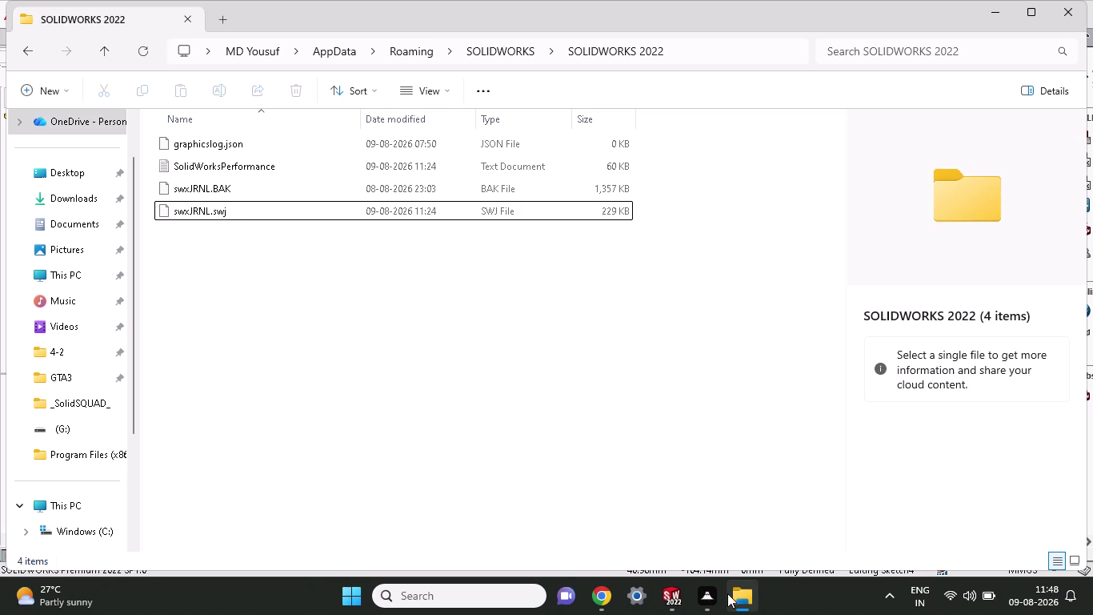
Switch from the SOLIDWORKS settings folder in File Explorer back to the pillow-block model.
click(669, 594)
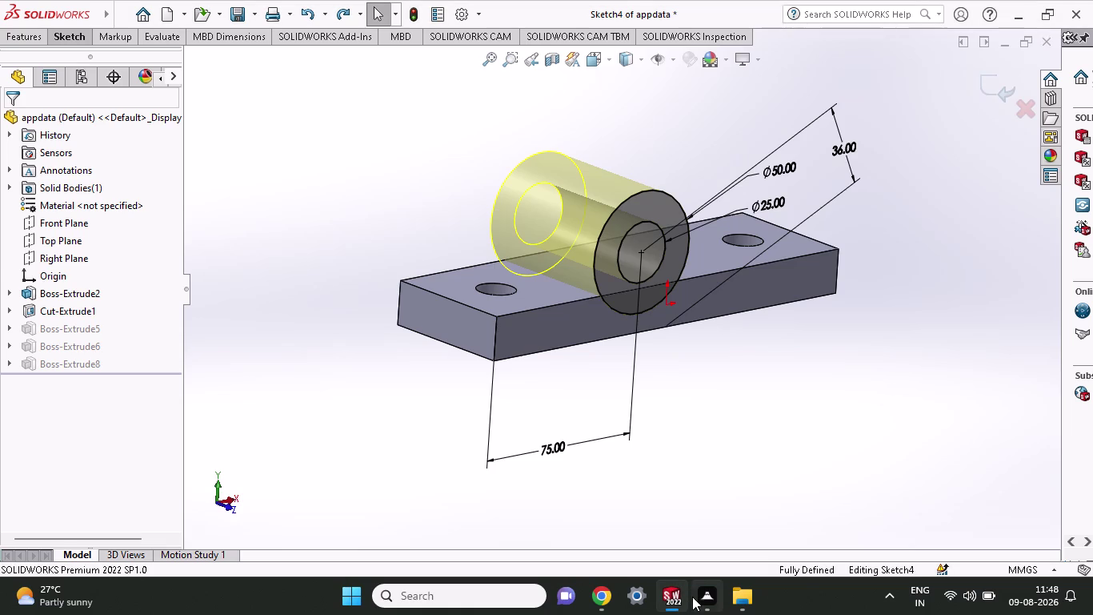
Leave the housing sketch and orbit the pillow block to inspect its underside, bore and base holes.
click(869, 375)
key(ctrl+z)
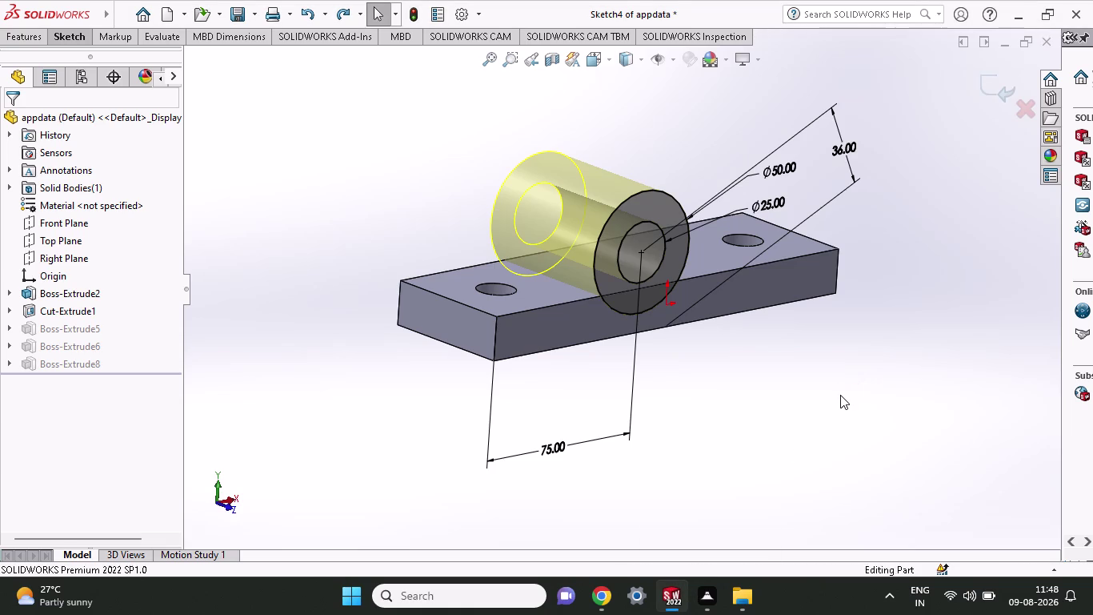
middle_drag(836, 396, 928, 565)
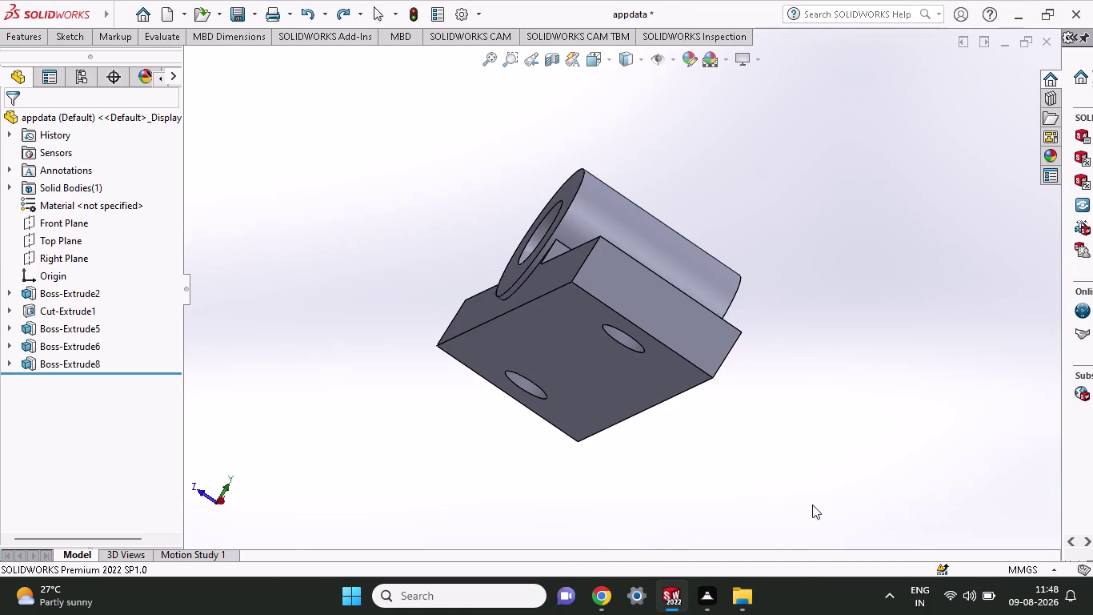
middle_drag(712, 477, 536, 443)
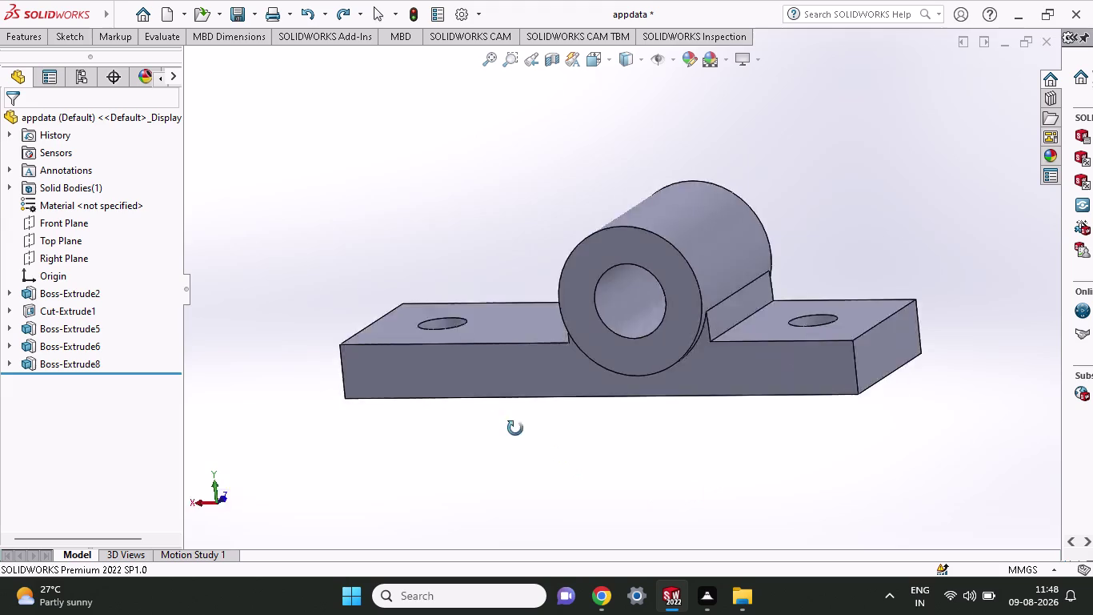
middle_drag(536, 443, 343, 433)
scroll(down, 3)
middle_drag(655, 410, 627, 409)
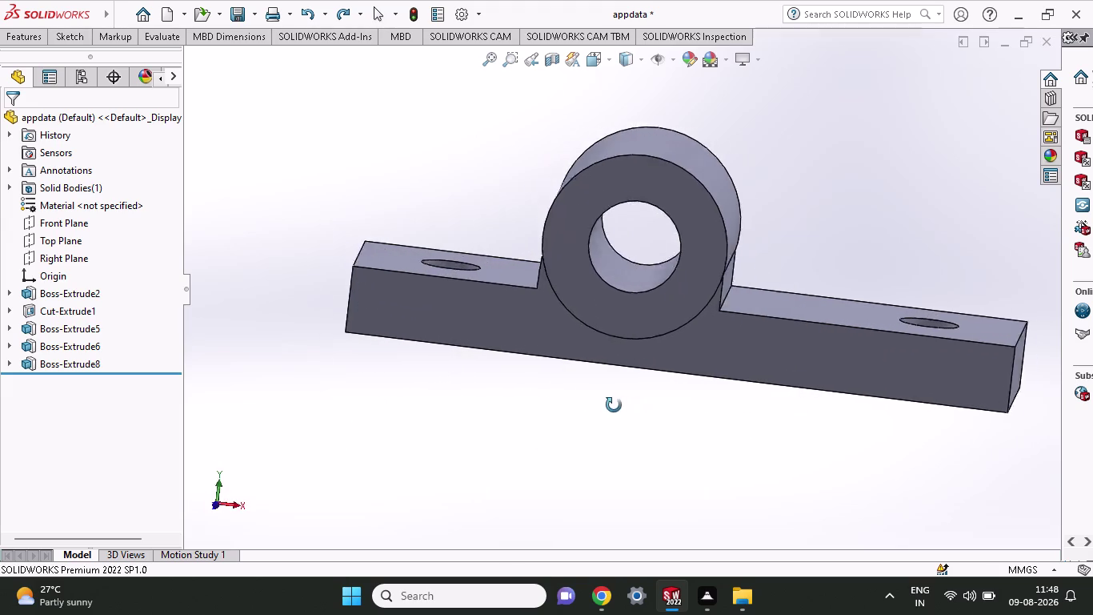
middle_drag(628, 409, 613, 392)
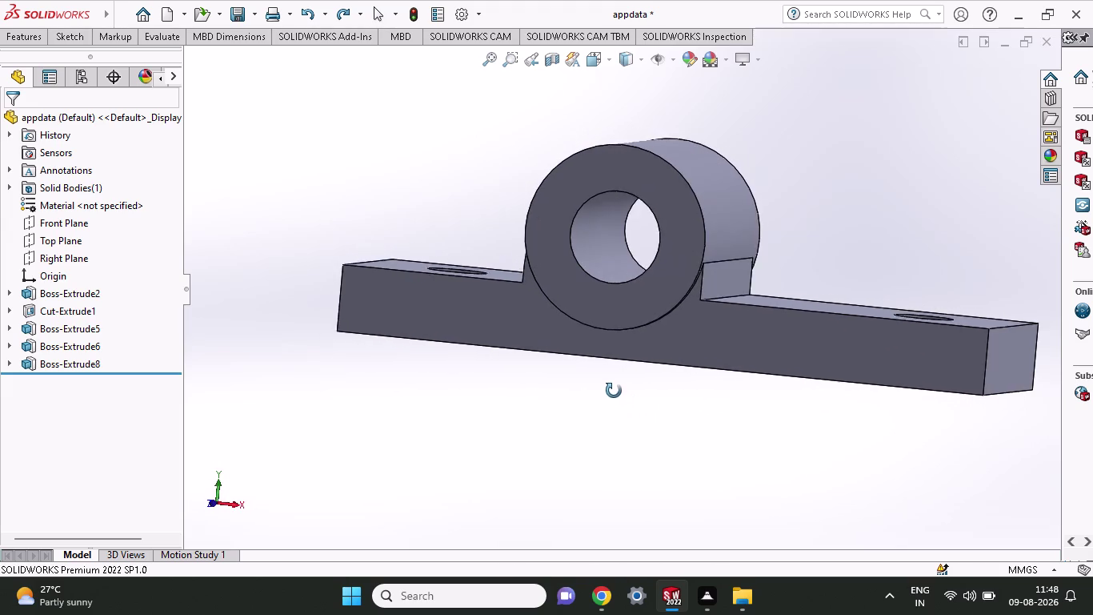
middle_drag(613, 392, 610, 471)
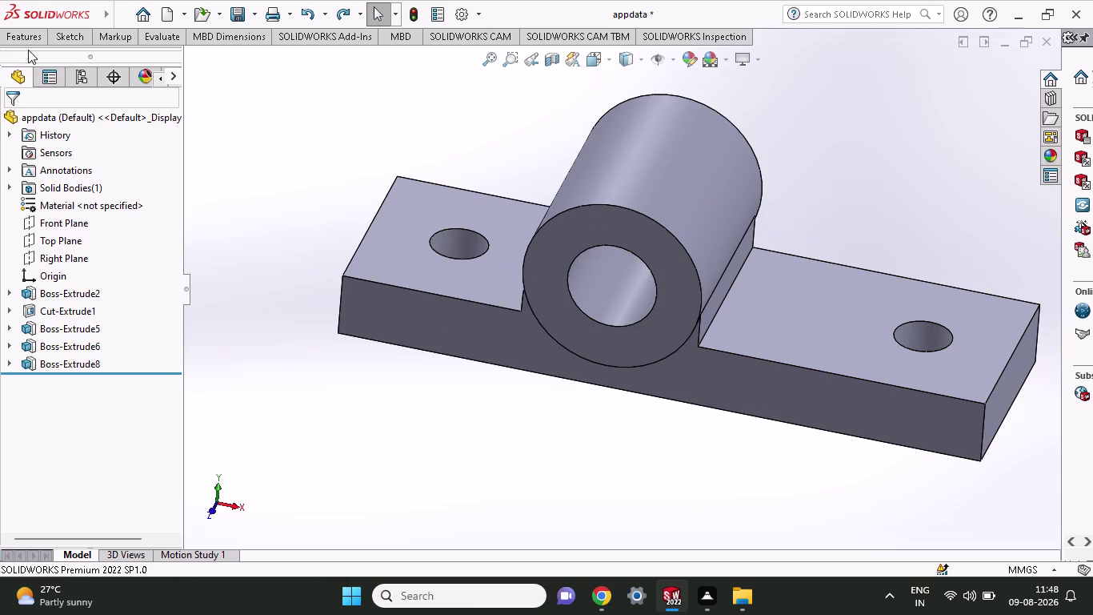
Look over the base profile sketch without changes, then start Sketch9 on the right base flange's top face.
click(64, 41)
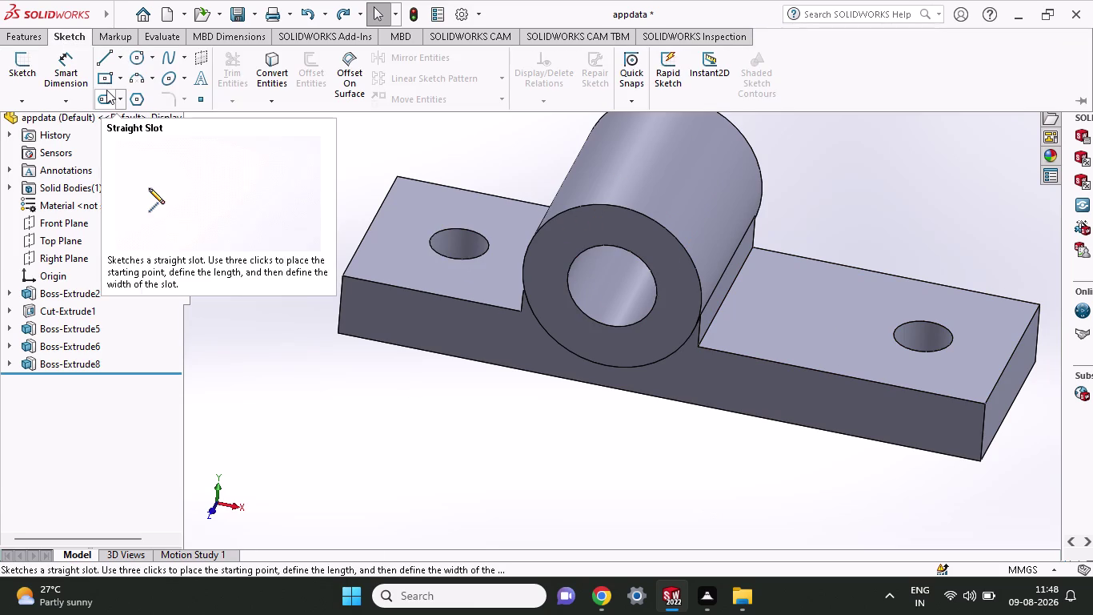
click(782, 291)
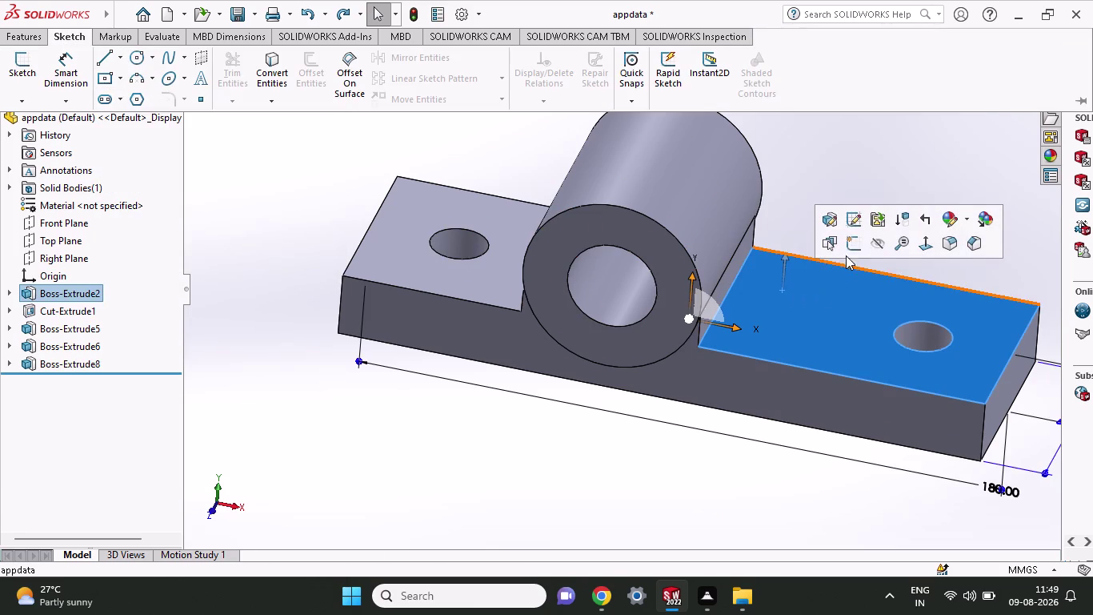
click(854, 226)
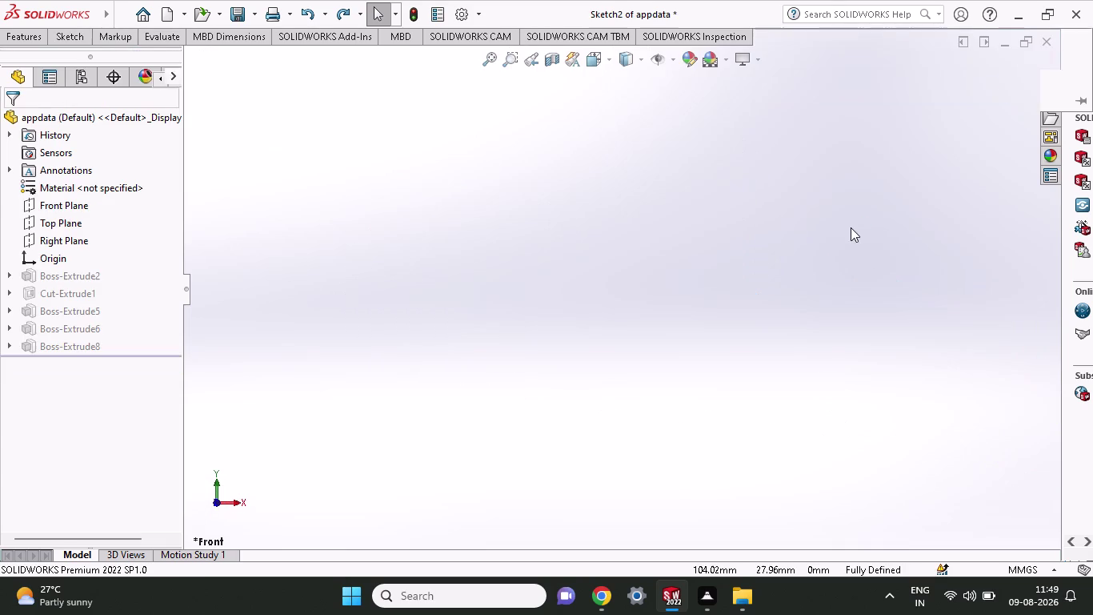
key(Escape)
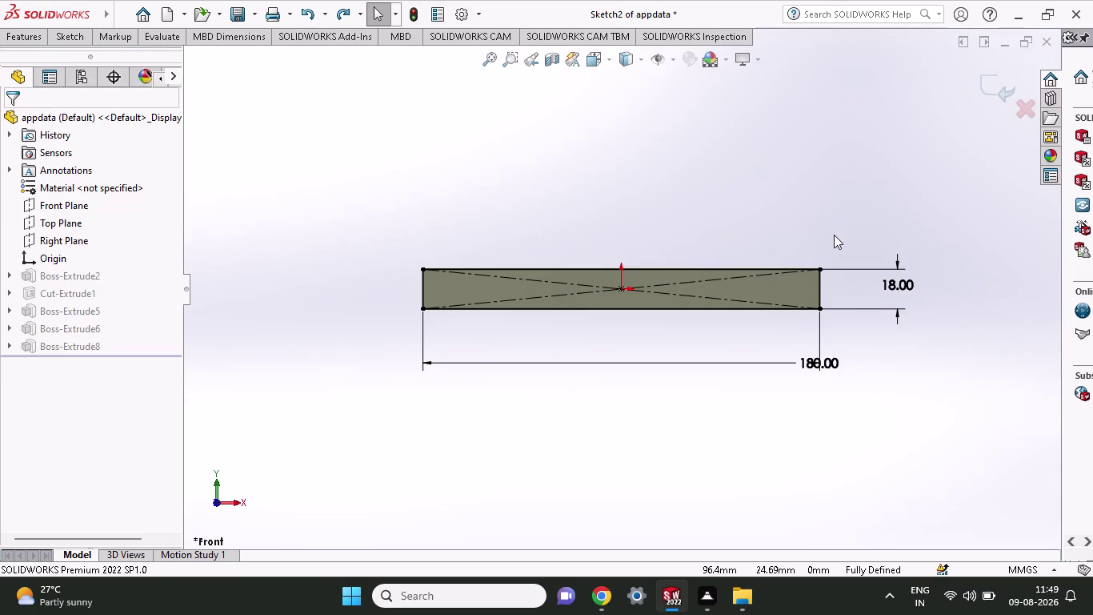
key(ctrl+z)
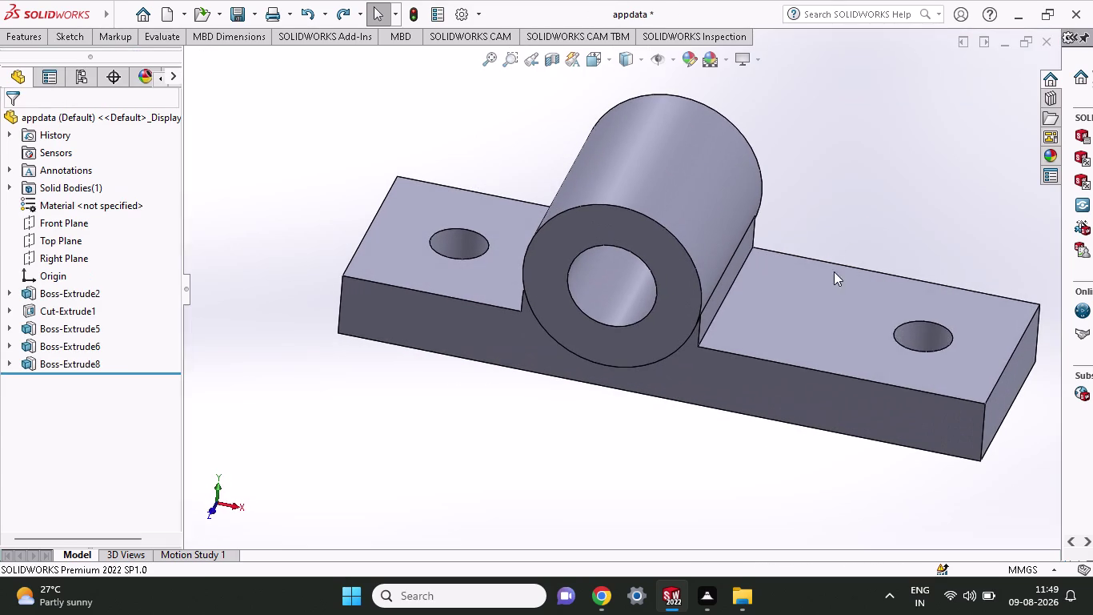
click(805, 306)
click(886, 259)
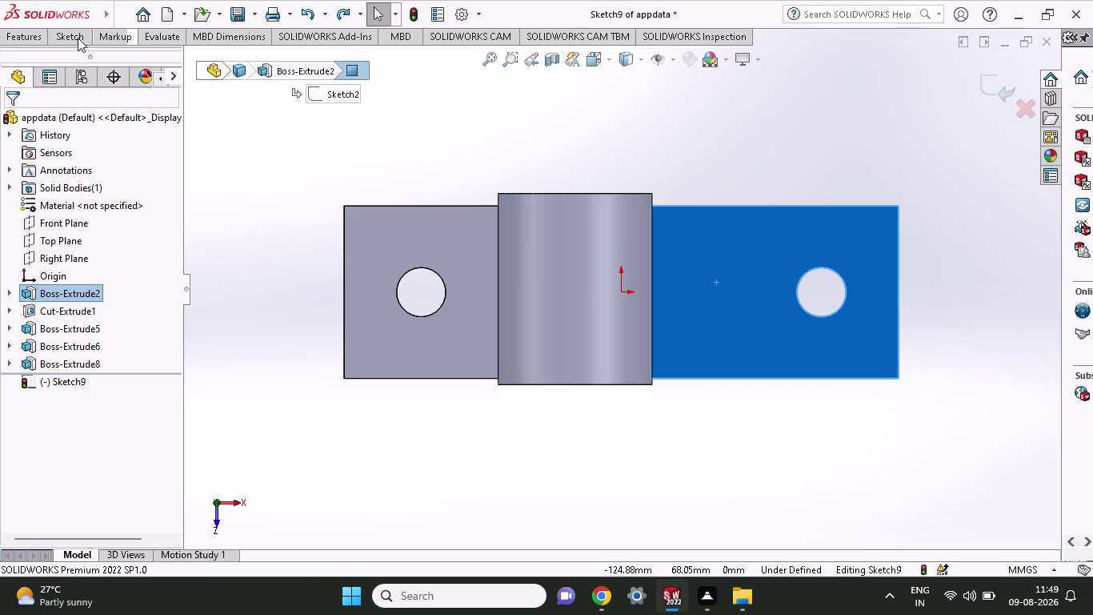
Try a centred rectangle at the housing edge, then cancel the oversized rectangle.
click(64, 36)
click(109, 78)
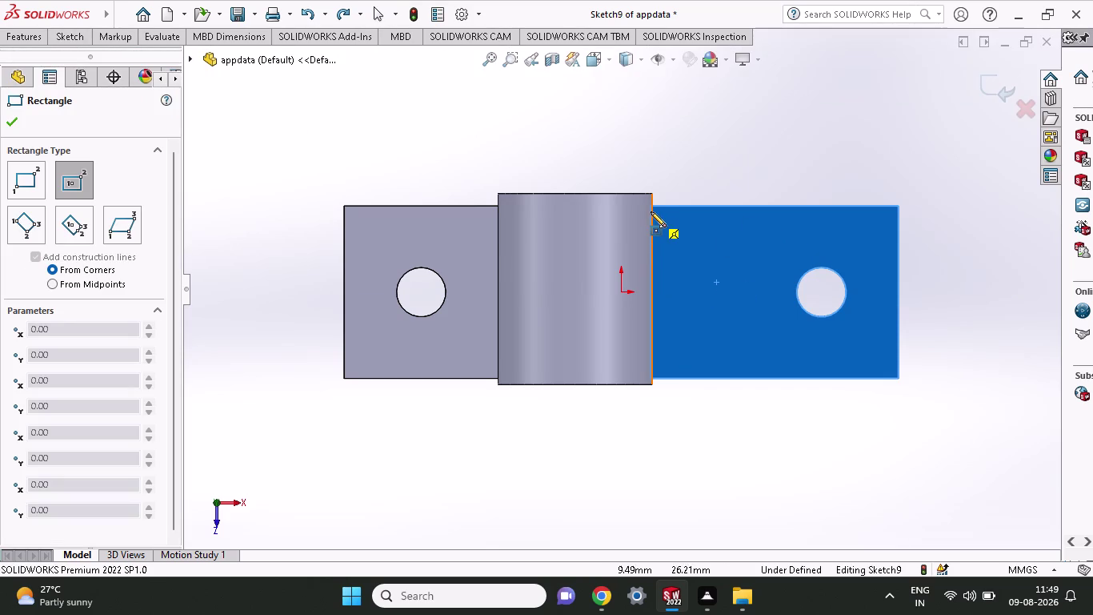
click(654, 206)
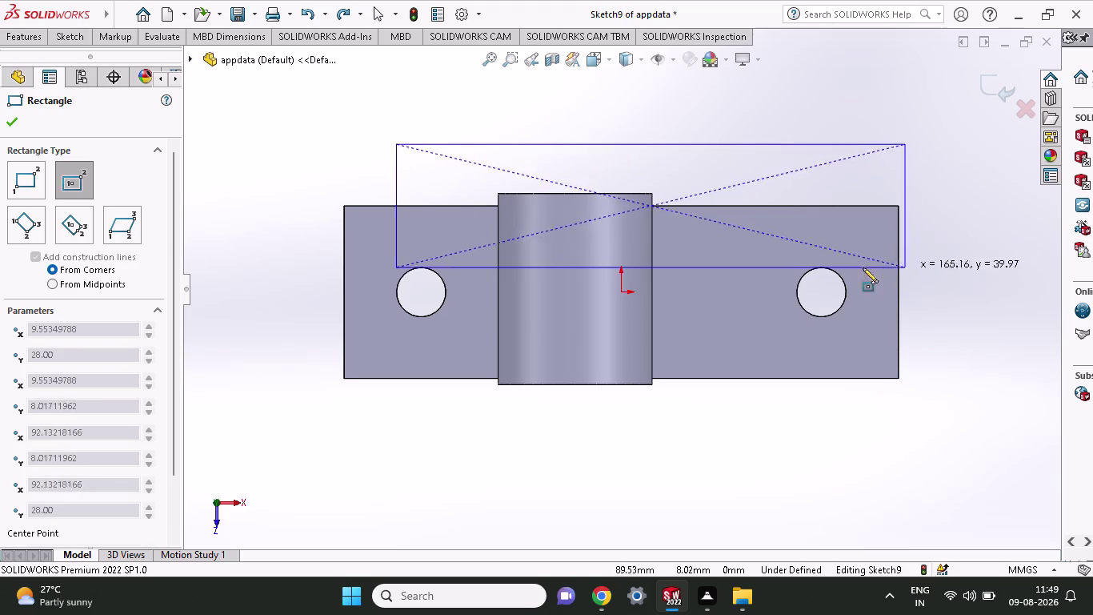
key(Escape)
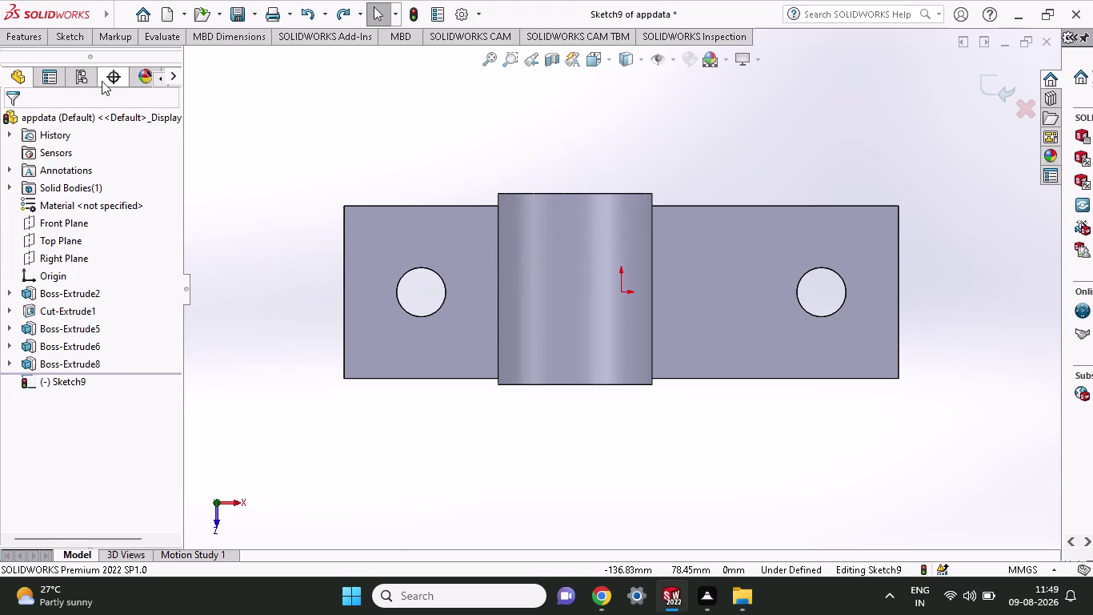
Draw a corner rectangle from the housing's upper corner to the base's lower right corner.
click(68, 33)
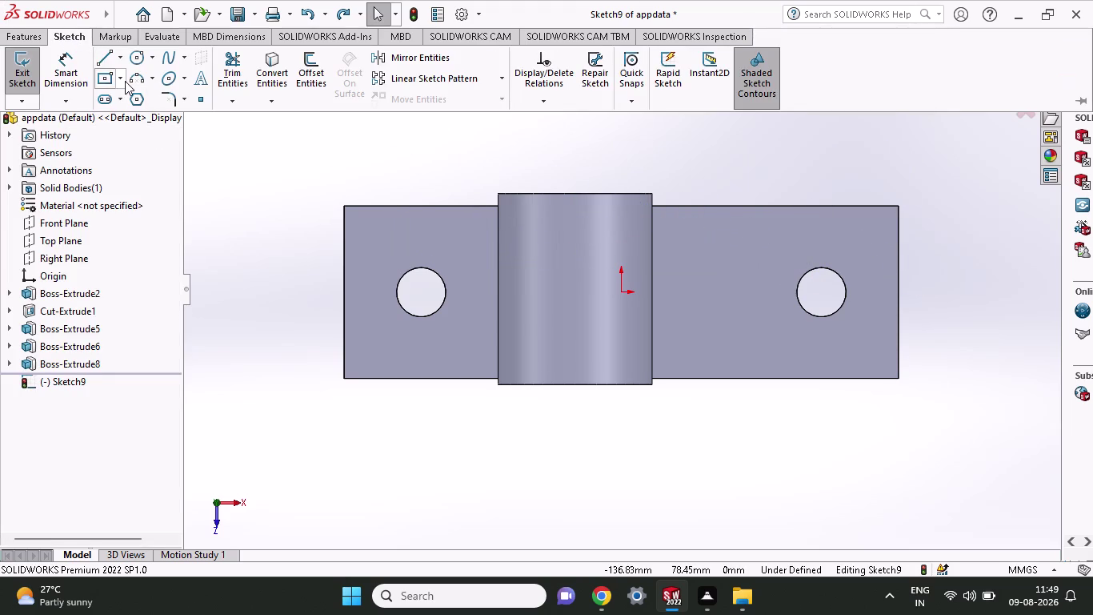
click(125, 81)
click(129, 122)
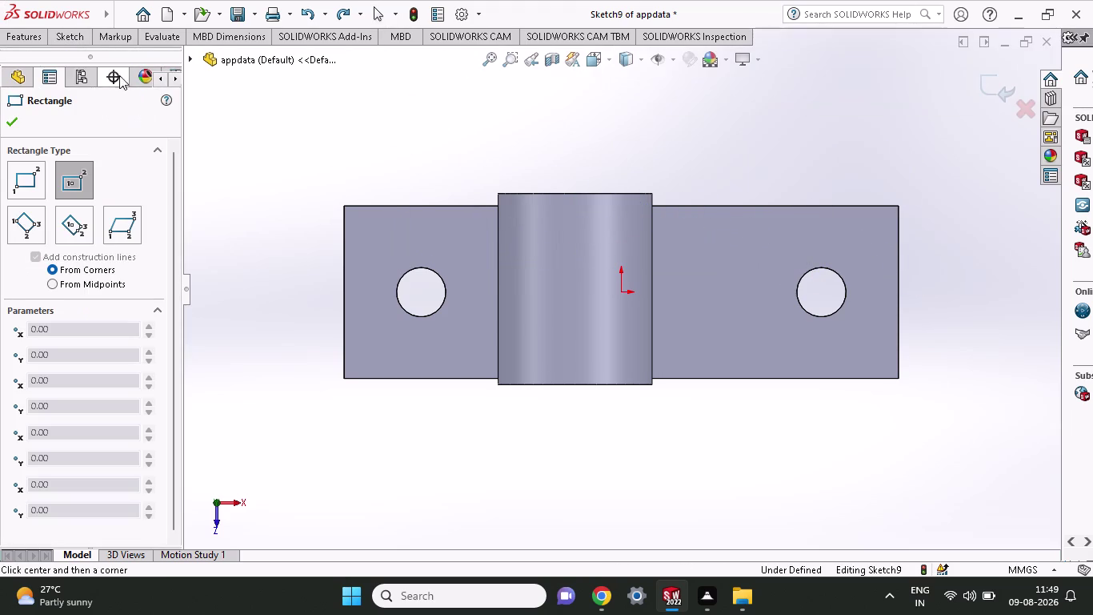
click(81, 37)
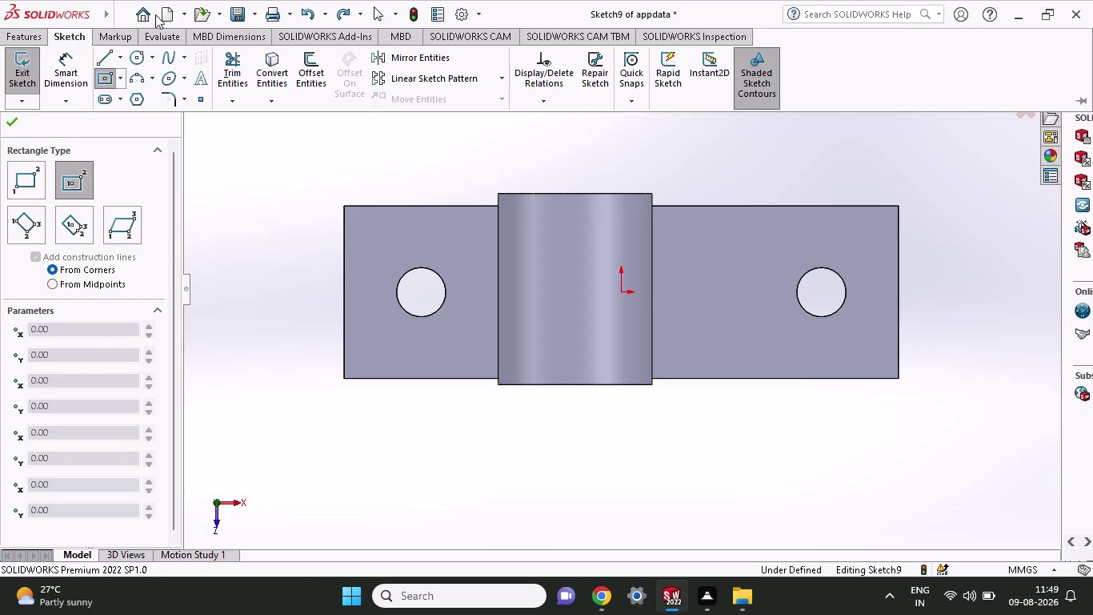
click(122, 74)
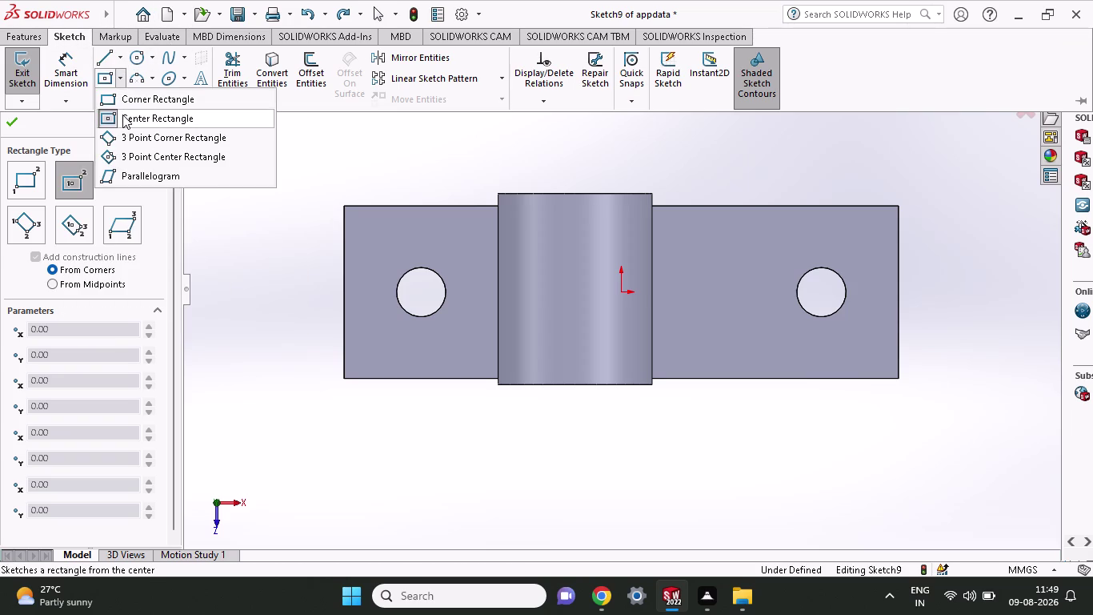
click(124, 103)
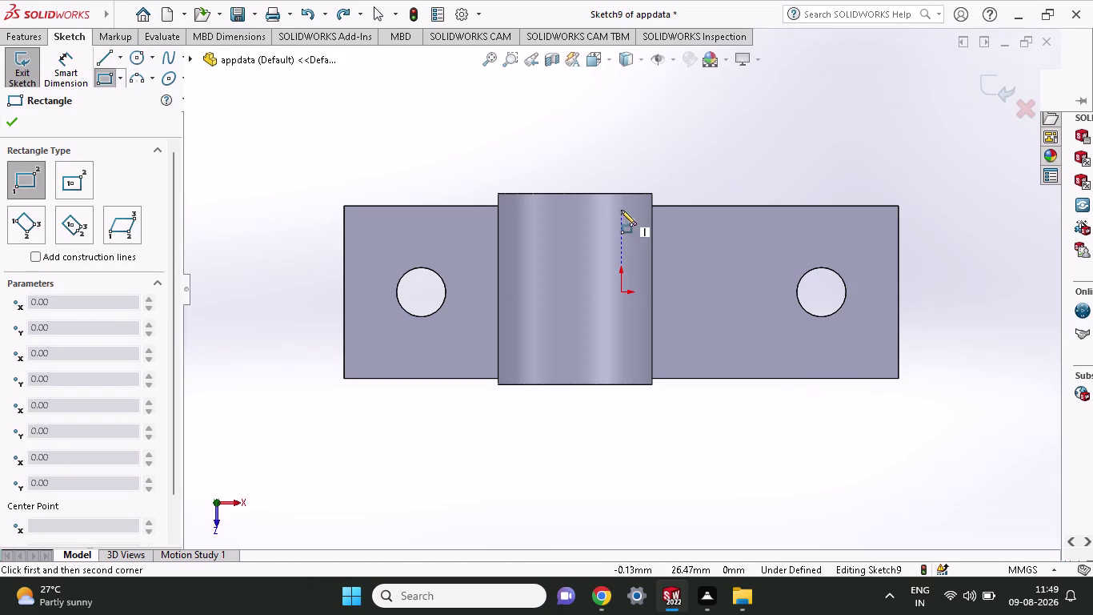
click(651, 207)
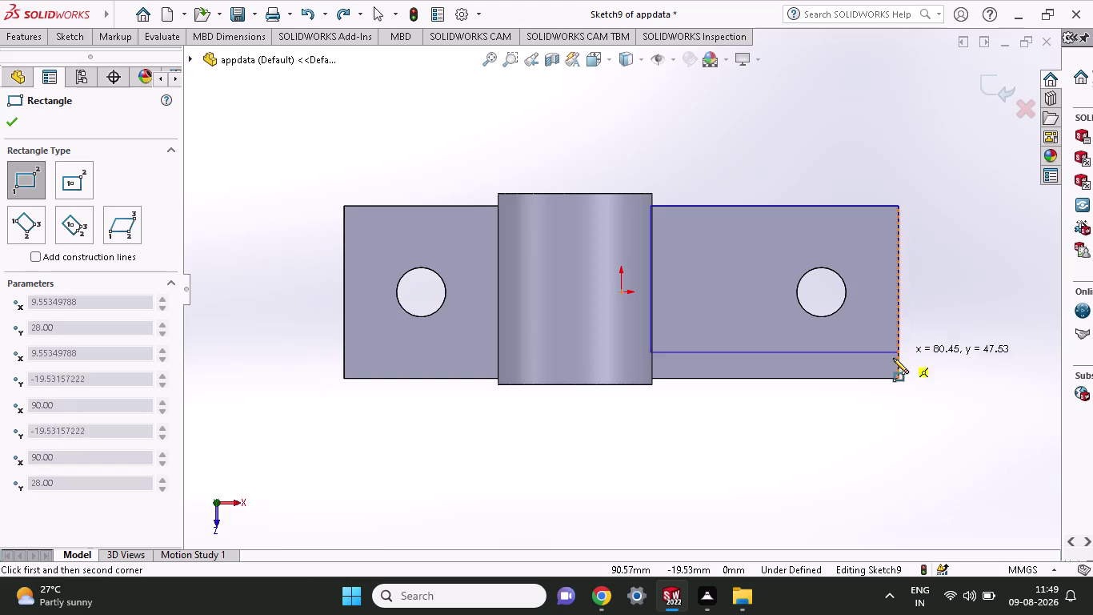
click(898, 377)
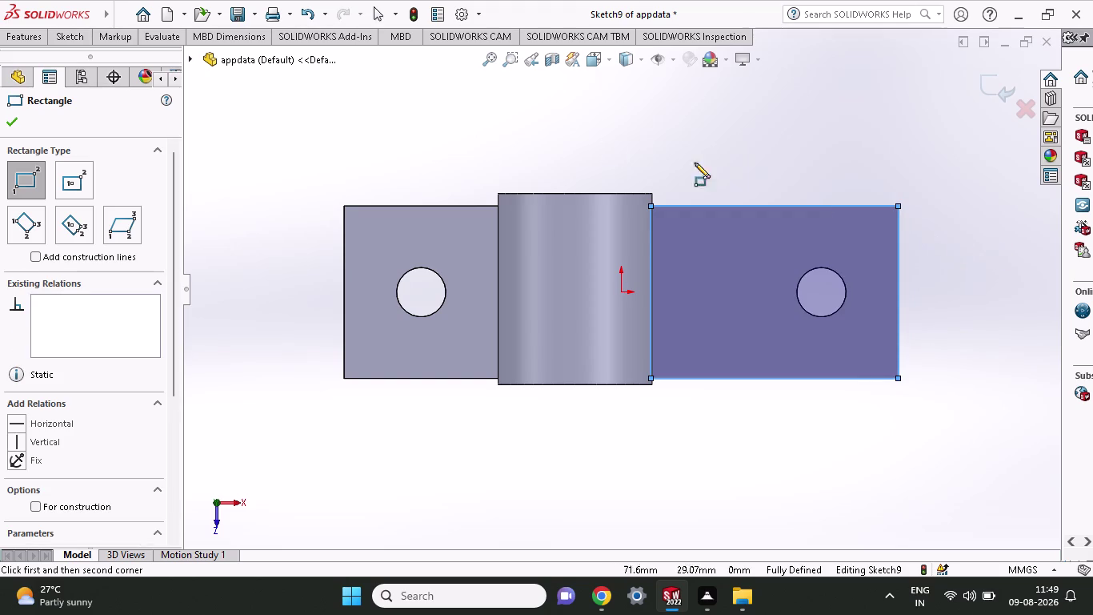
click(78, 35)
click(128, 60)
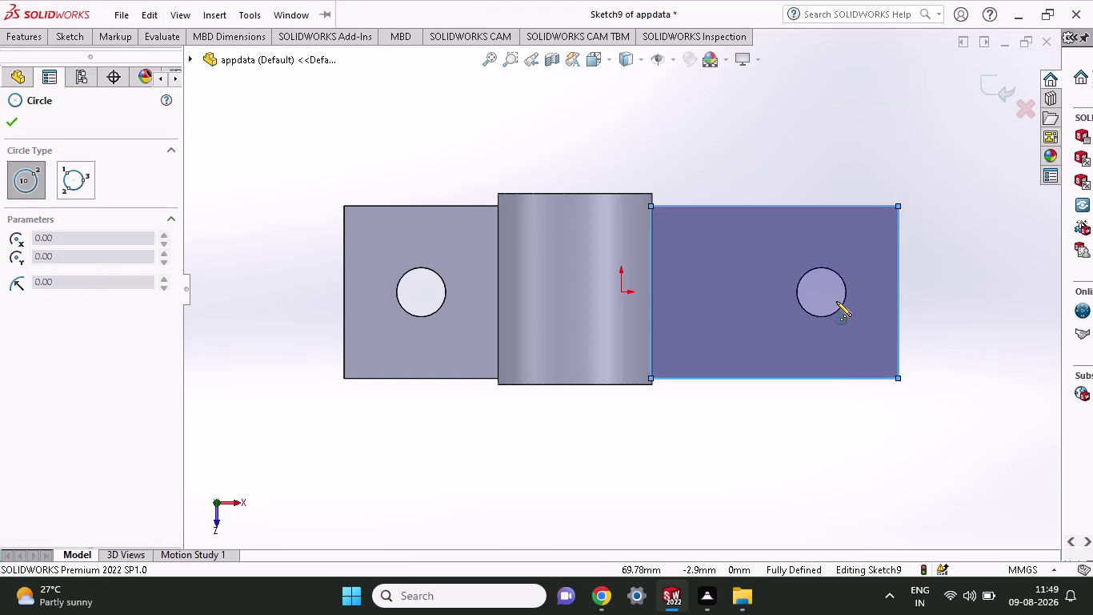
Replace the oversized trial circle with one centred at 65 mm on the right bolt hole.
click(824, 292)
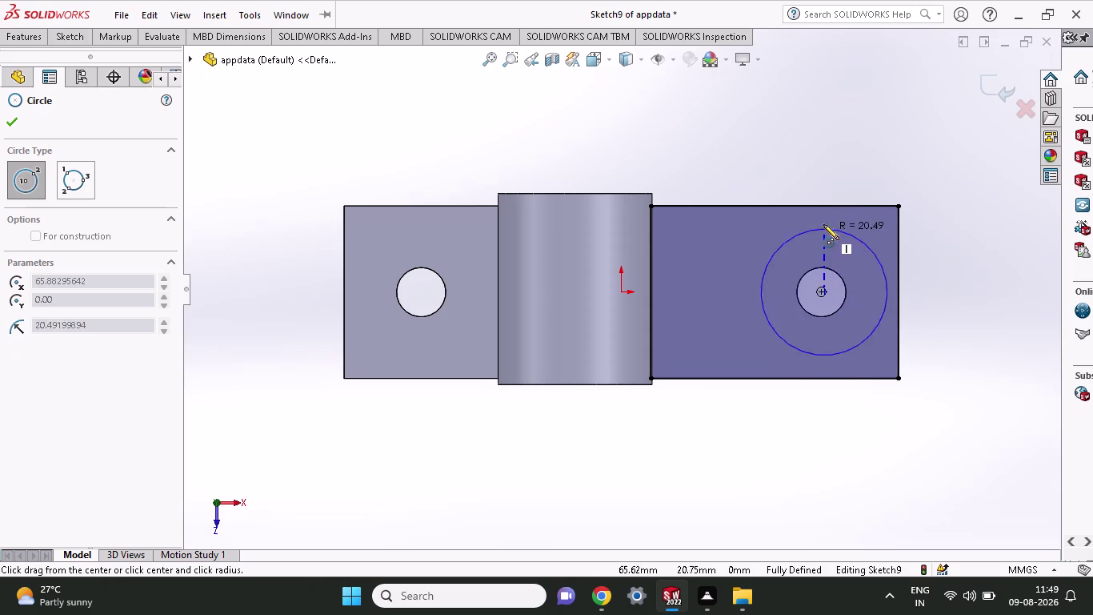
key(Escape)
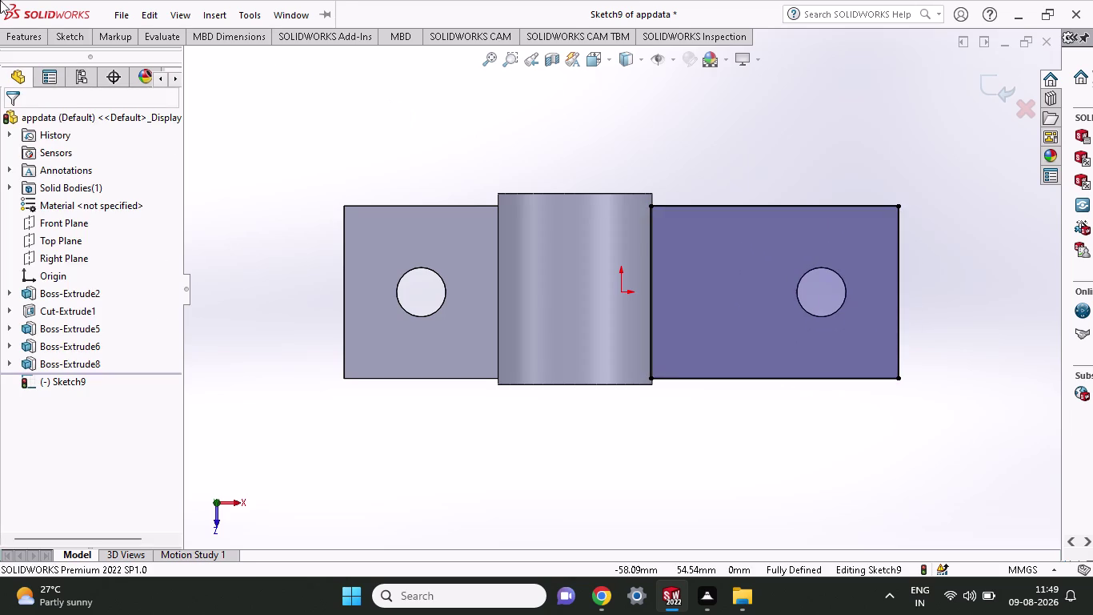
click(64, 30)
click(129, 63)
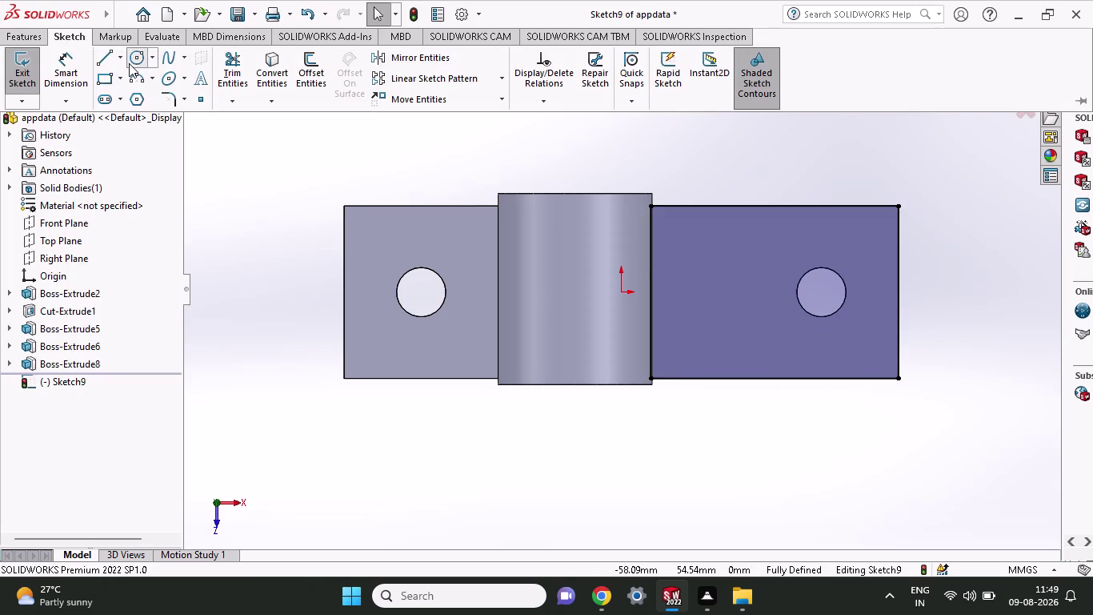
click(820, 293)
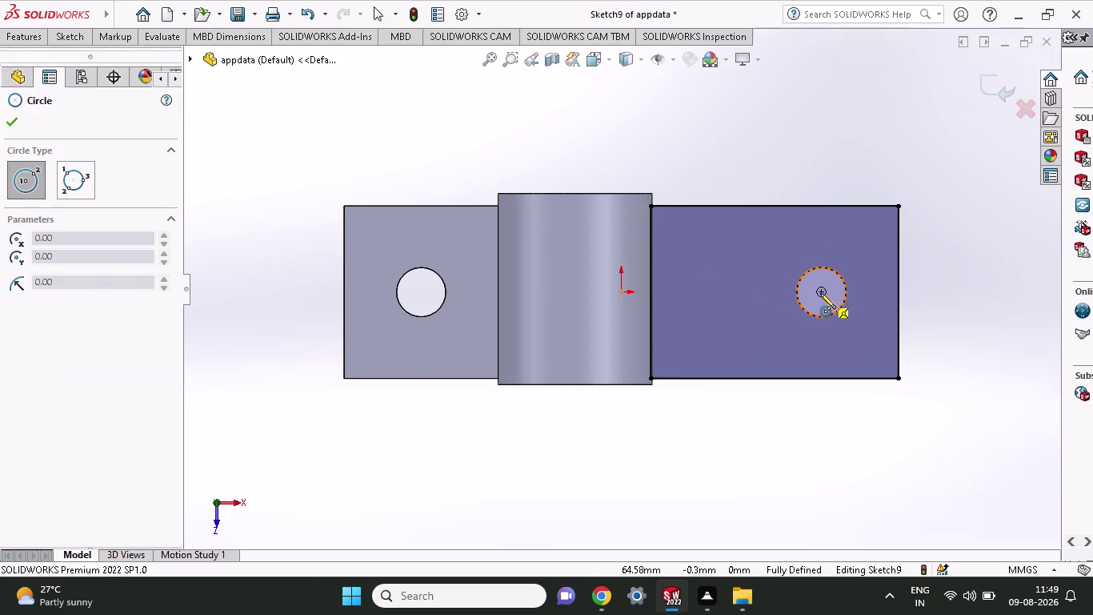
click(838, 314)
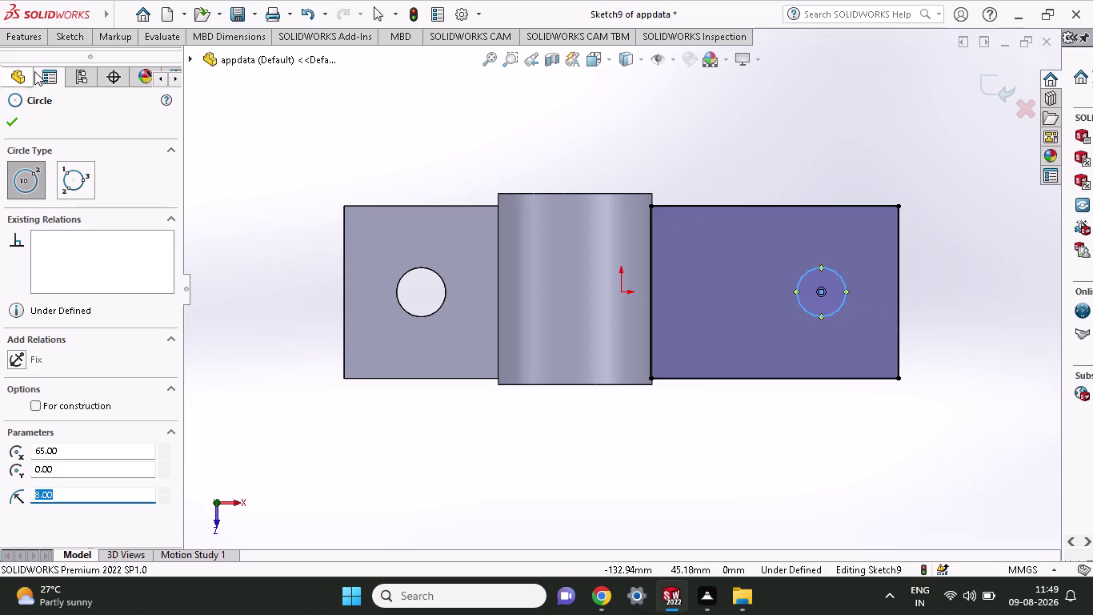
click(33, 42)
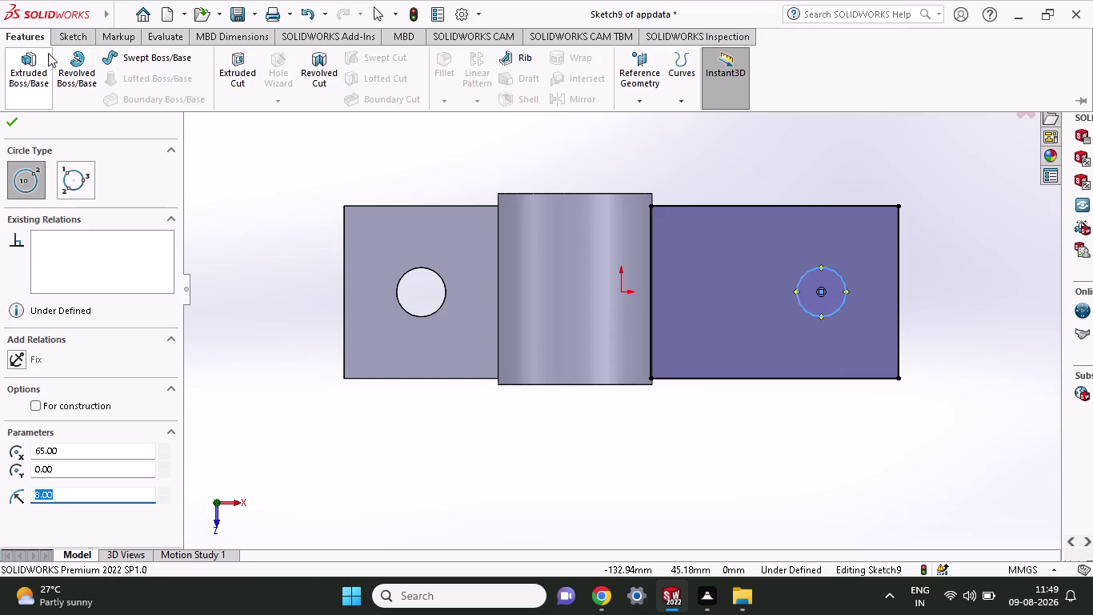
click(33, 70)
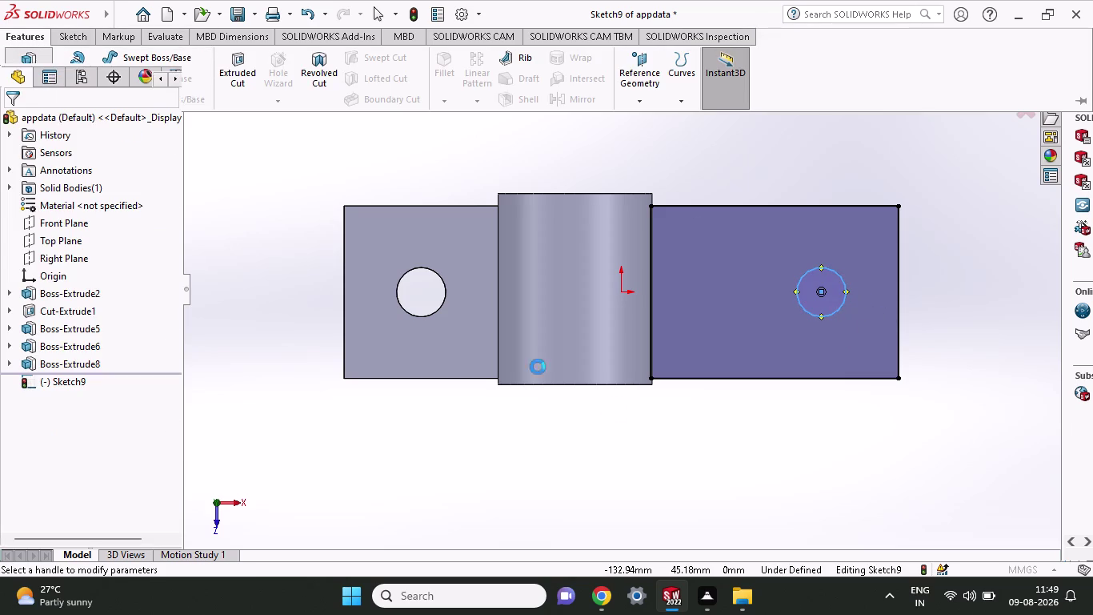
Extrude the right flange profile 27-16 = 11 mm deep as Boss-Extrude9, keeping the bolt hole through.
middle_drag(725, 492, 725, 378)
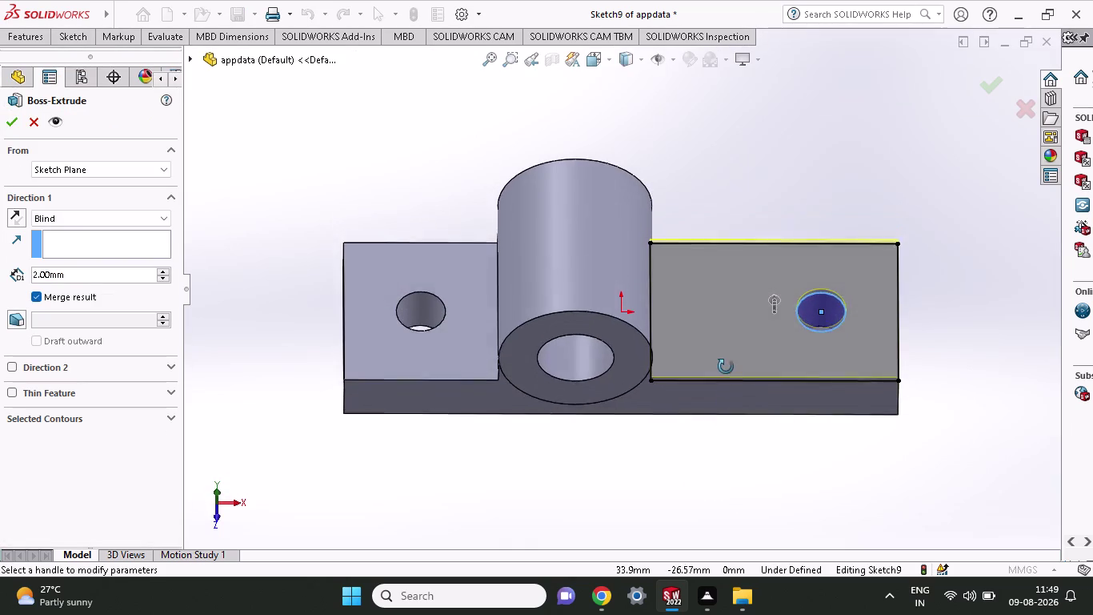
middle_drag(726, 379, 726, 344)
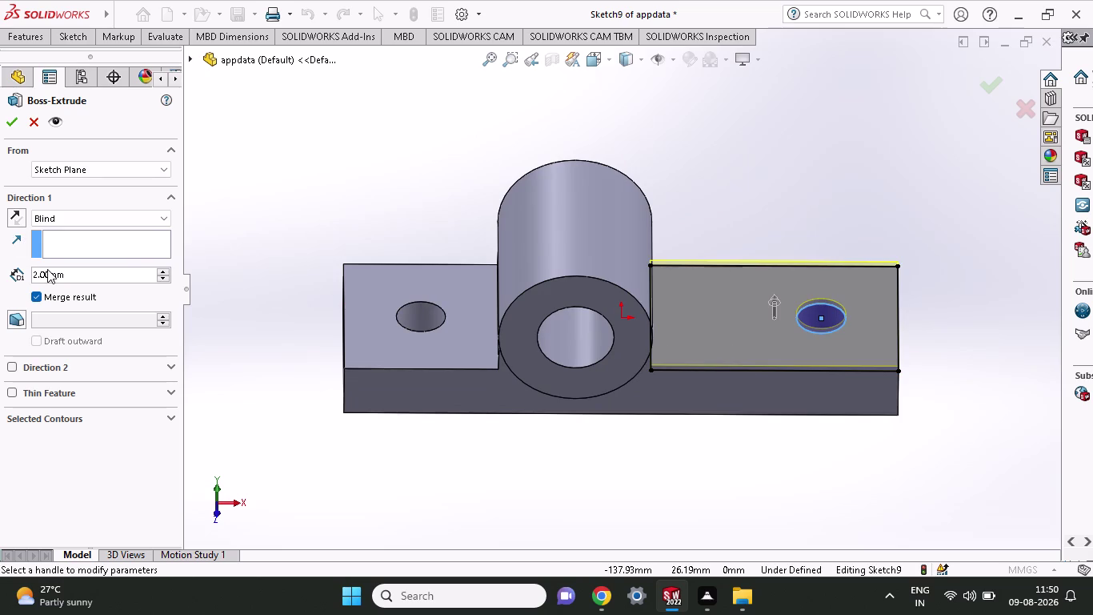
text(27)
drag(87, 263, 0, 274)
drag(72, 274, 10, 273)
text(27)
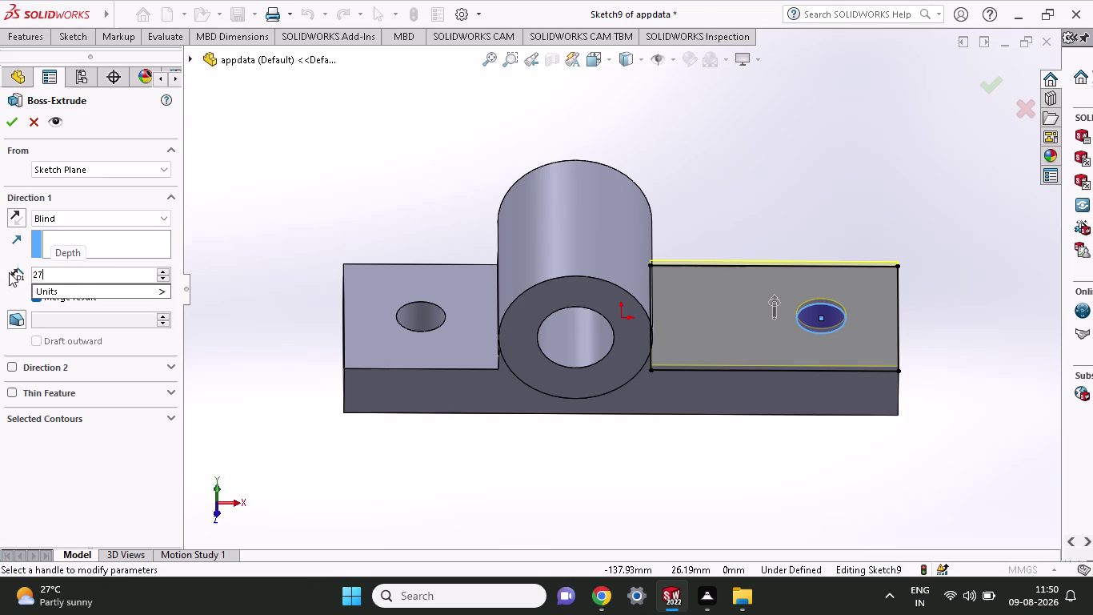
text(-16)
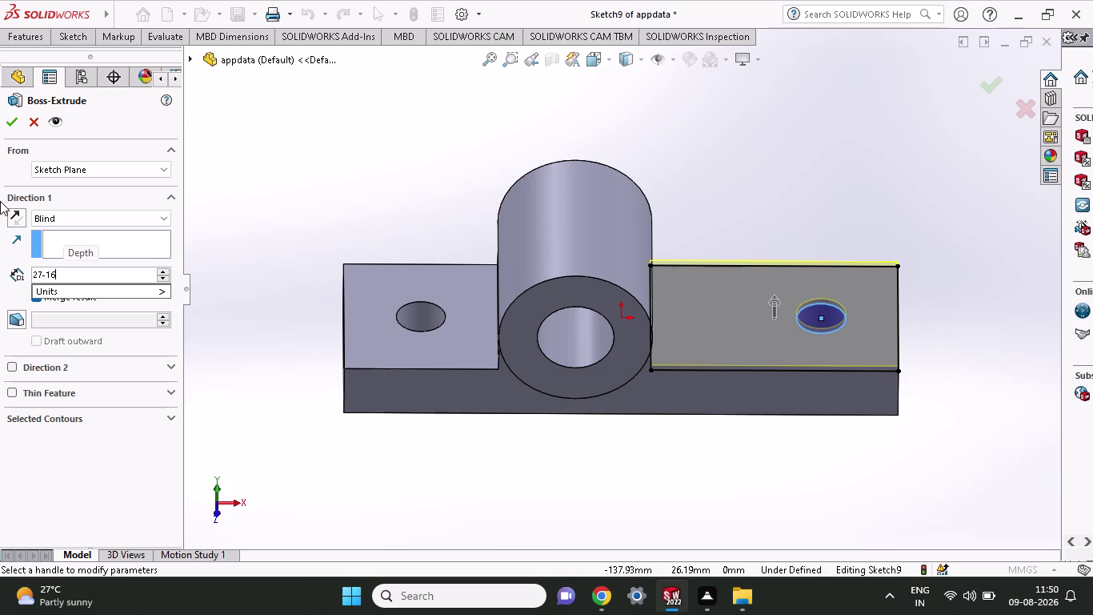
click(10, 122)
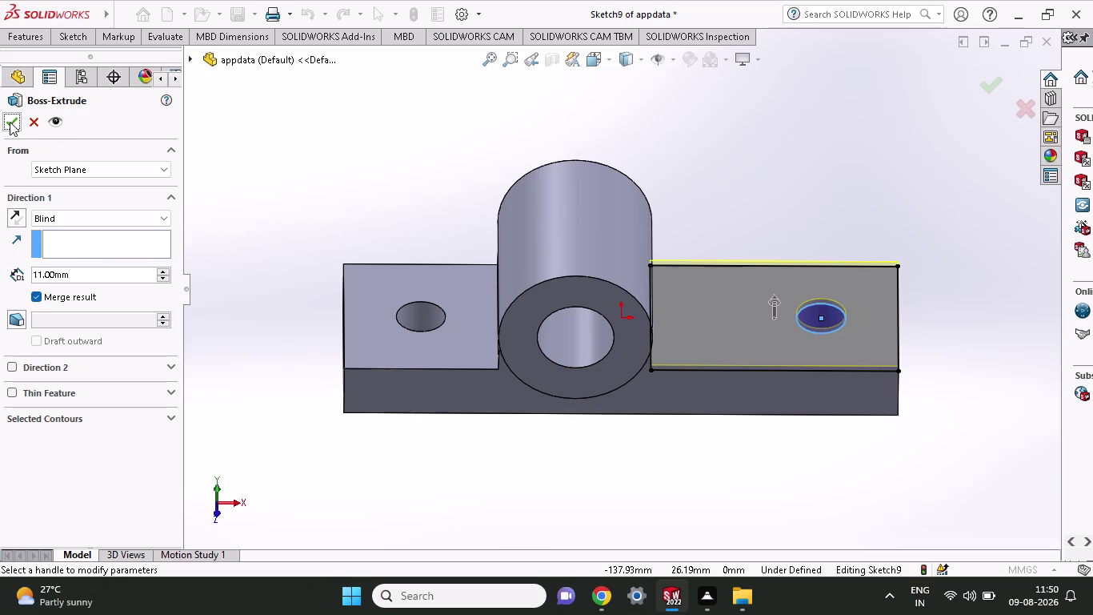
click(10, 121)
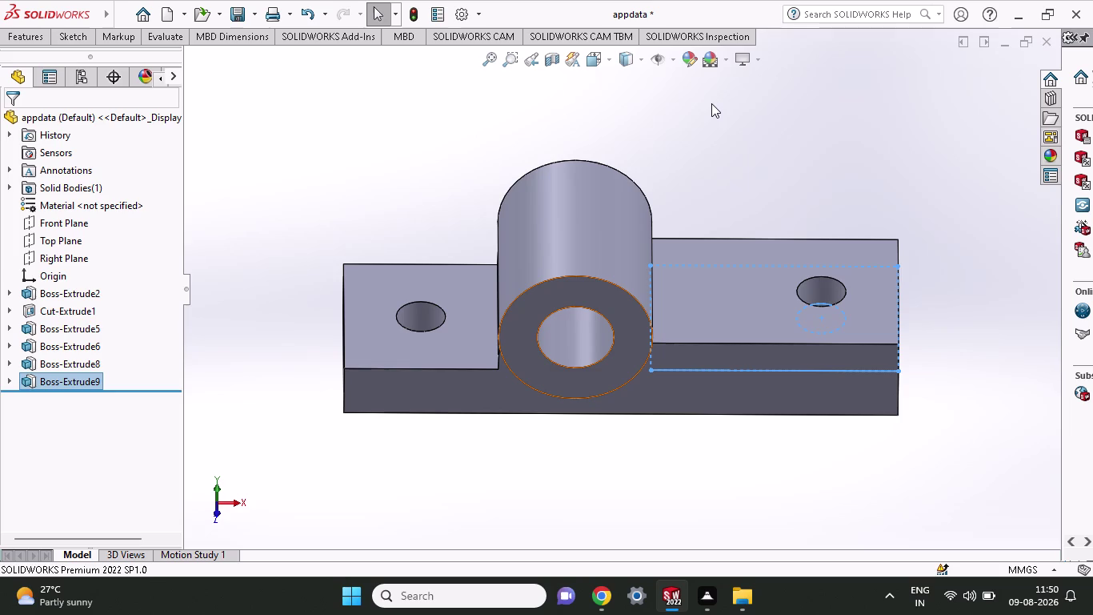
middle_drag(764, 436, 790, 341)
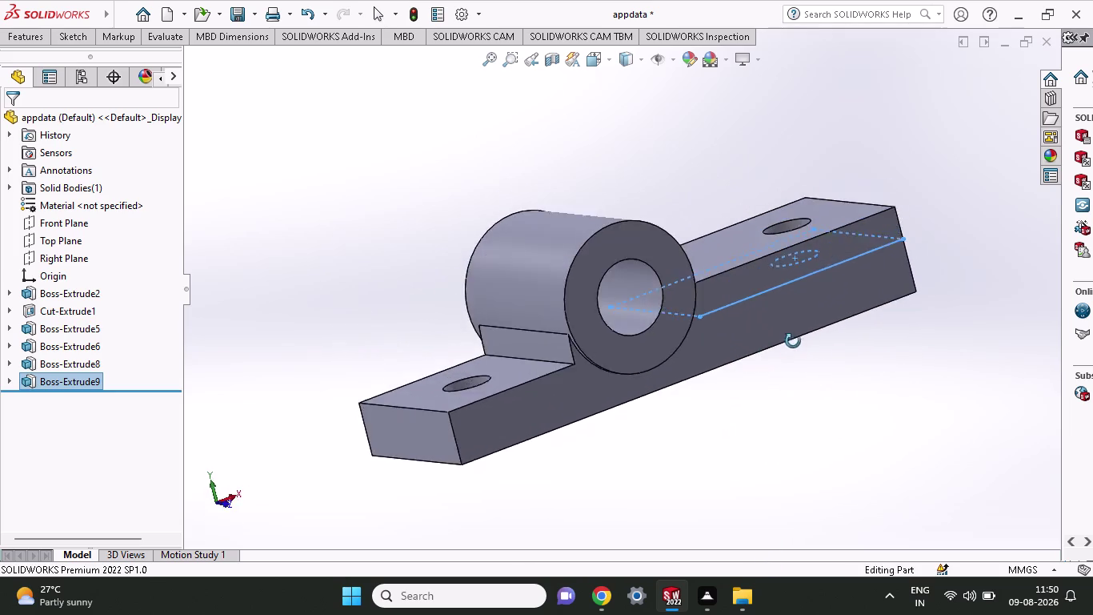
middle_drag(789, 341, 743, 347)
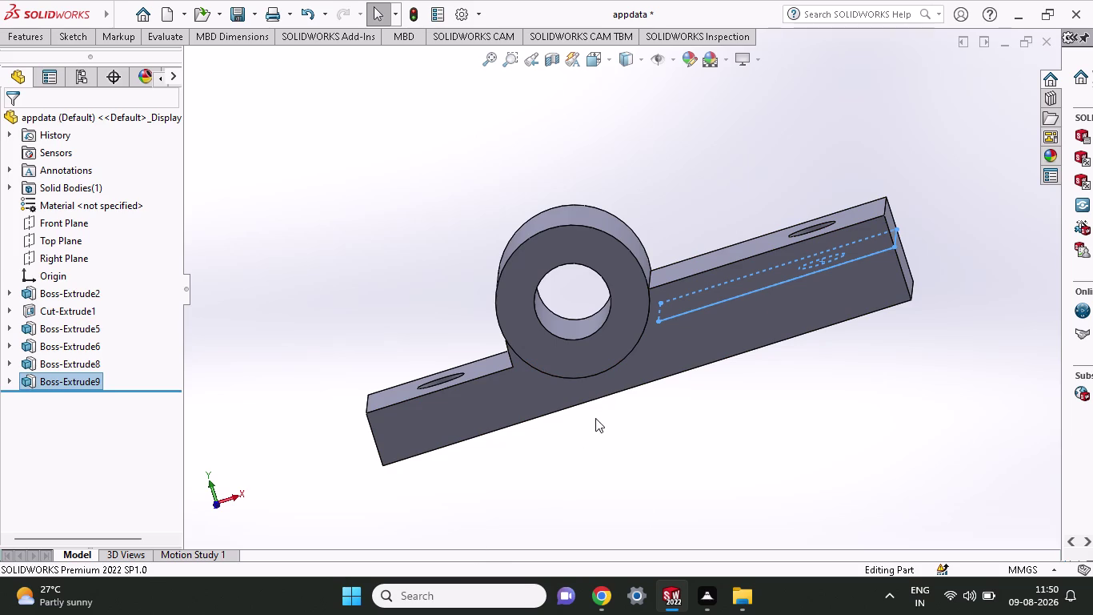
middle_drag(778, 163, 805, 195)
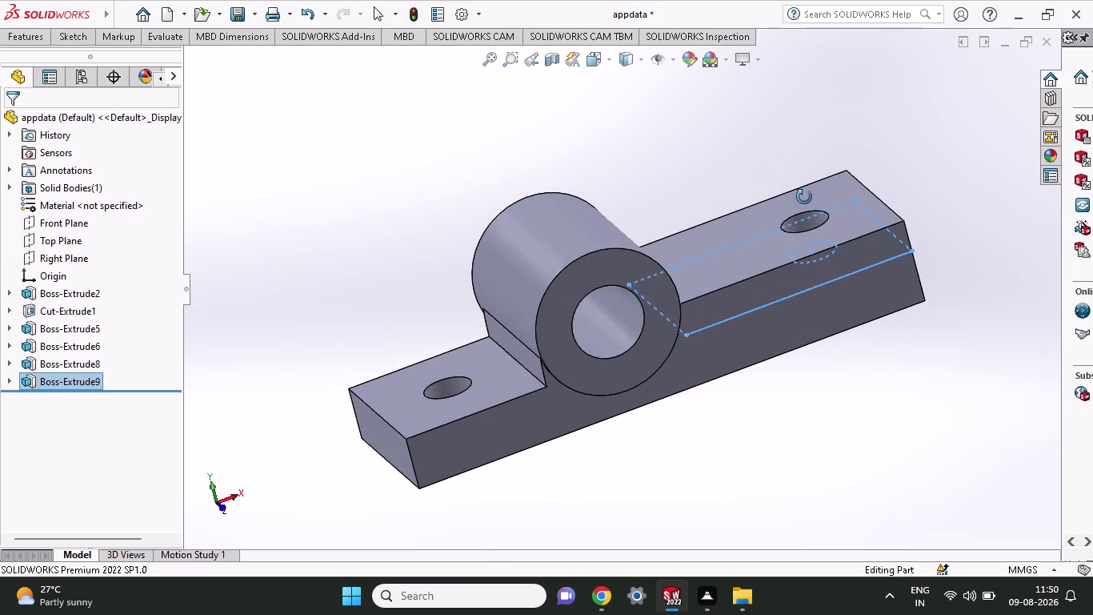
middle_drag(805, 195, 805, 200)
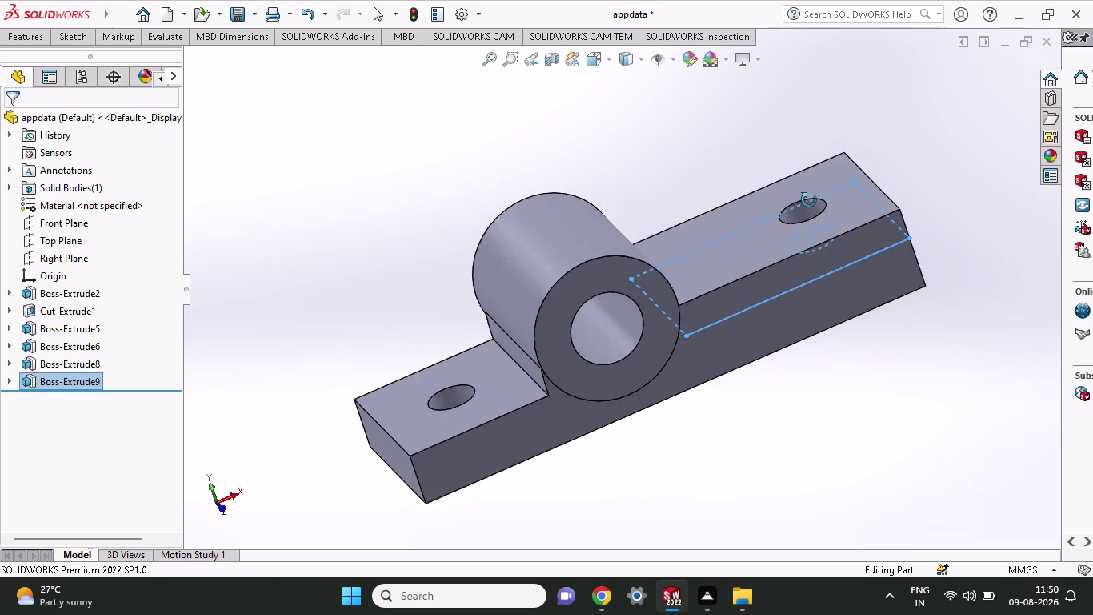
middle_drag(805, 200, 846, 226)
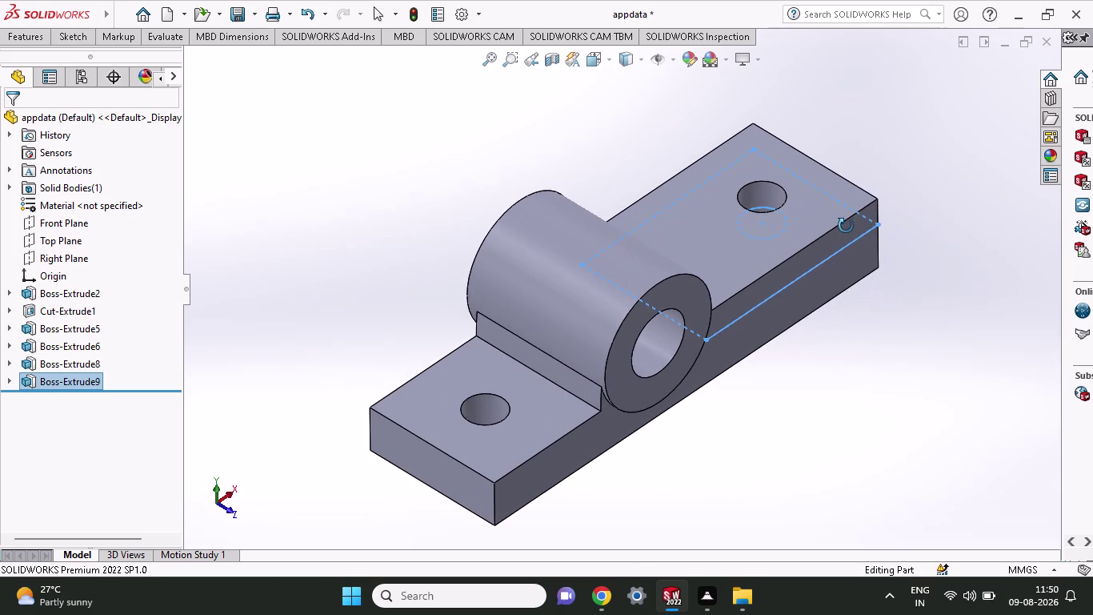
middle_drag(846, 226, 794, 283)
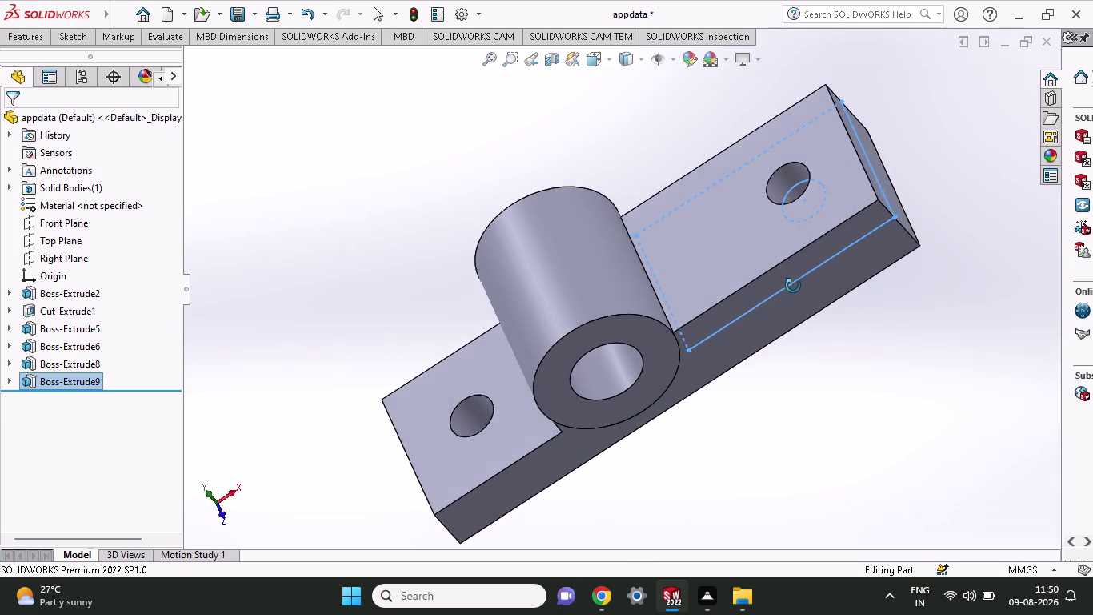
middle_drag(794, 283, 793, 285)
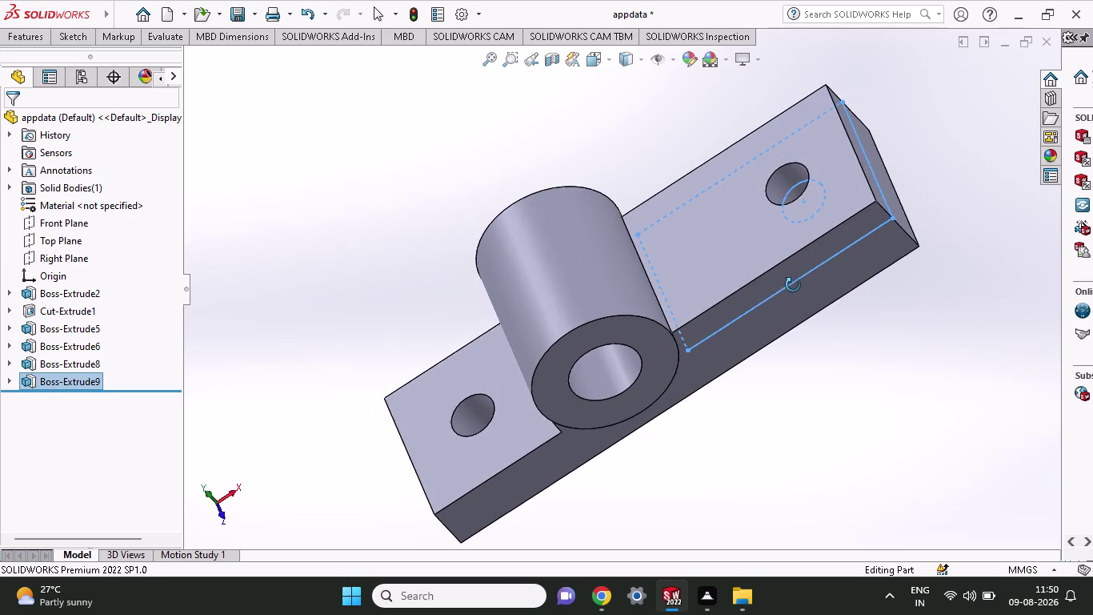
middle_drag(793, 285, 805, 269)
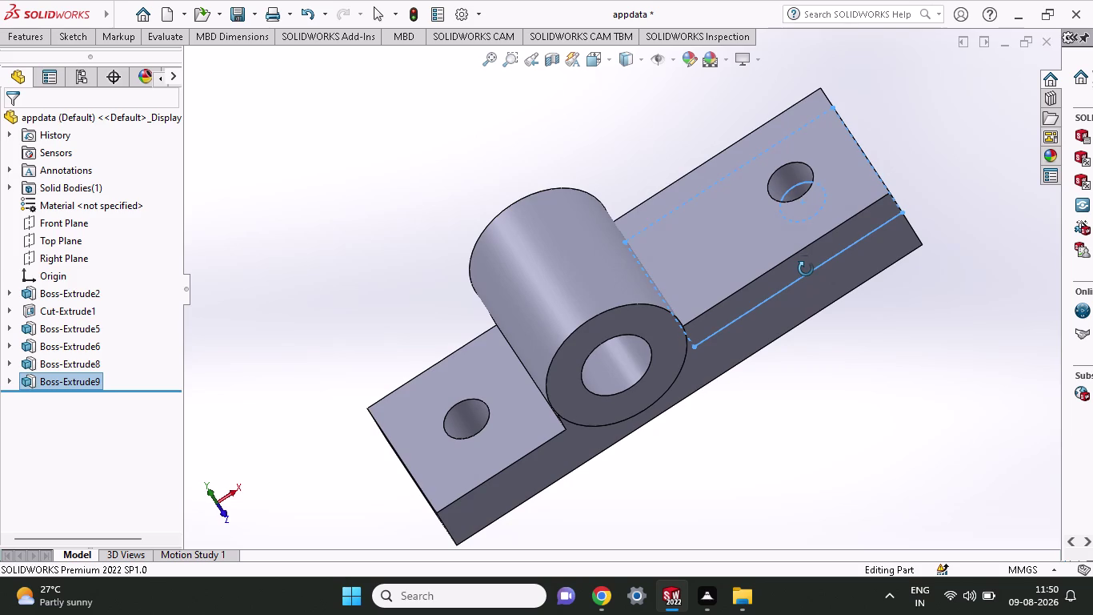
middle_drag(806, 269, 859, 252)
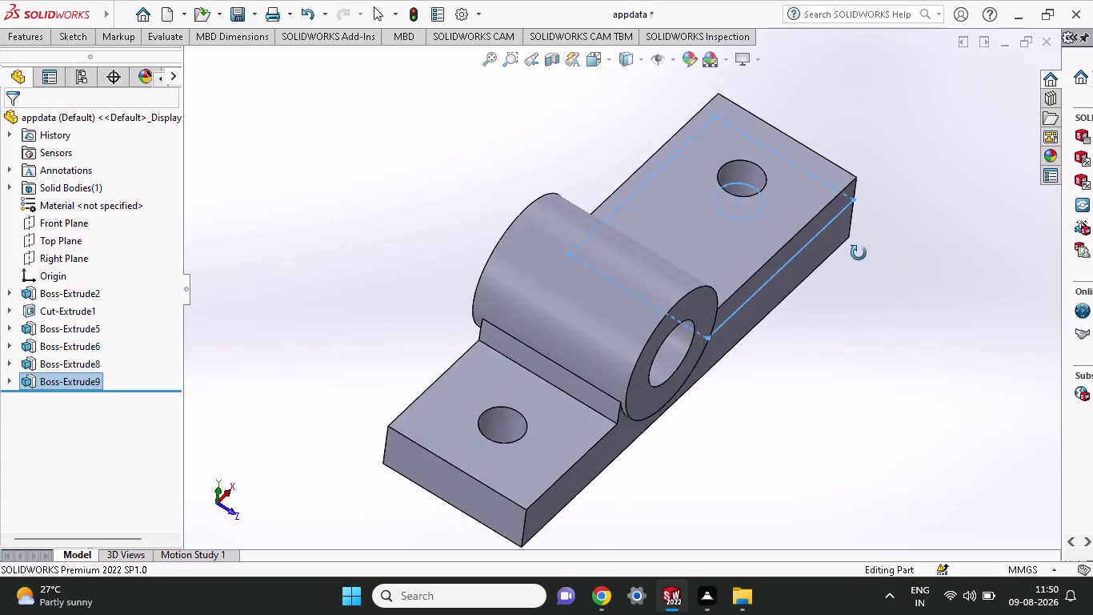
middle_drag(859, 253, 815, 258)
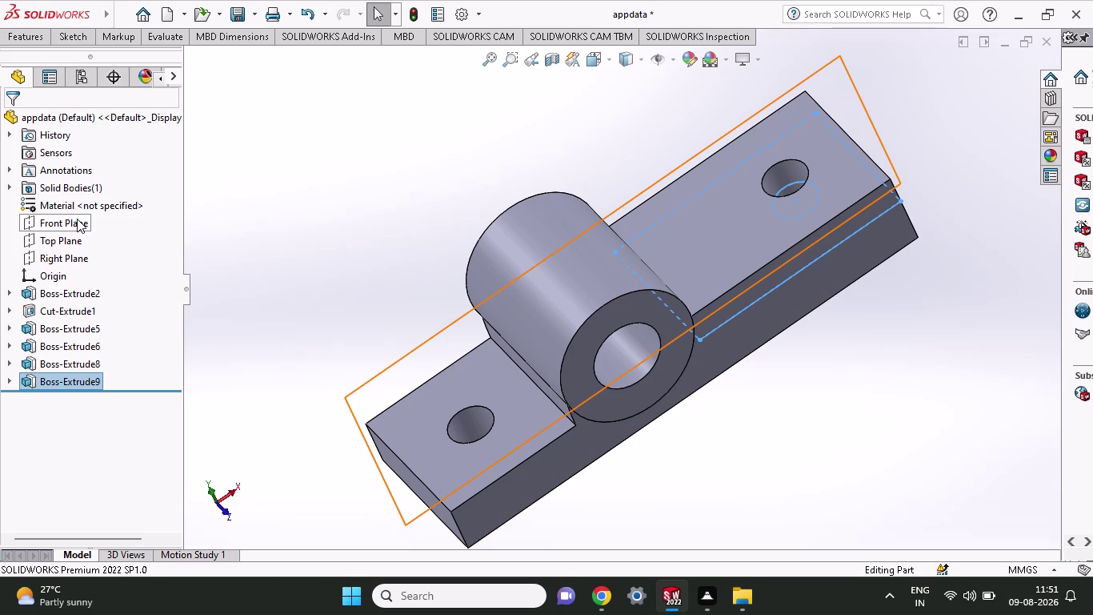
middle_drag(628, 503, 710, 445)
middle_drag(700, 440, 609, 413)
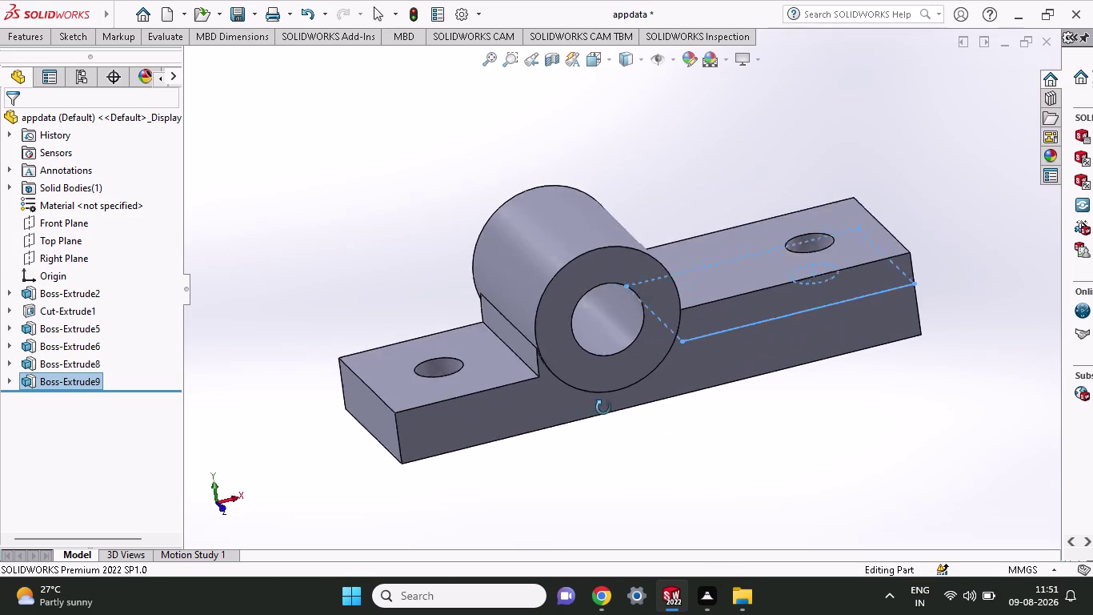
middle_drag(609, 413, 561, 397)
middle_drag(613, 458, 659, 459)
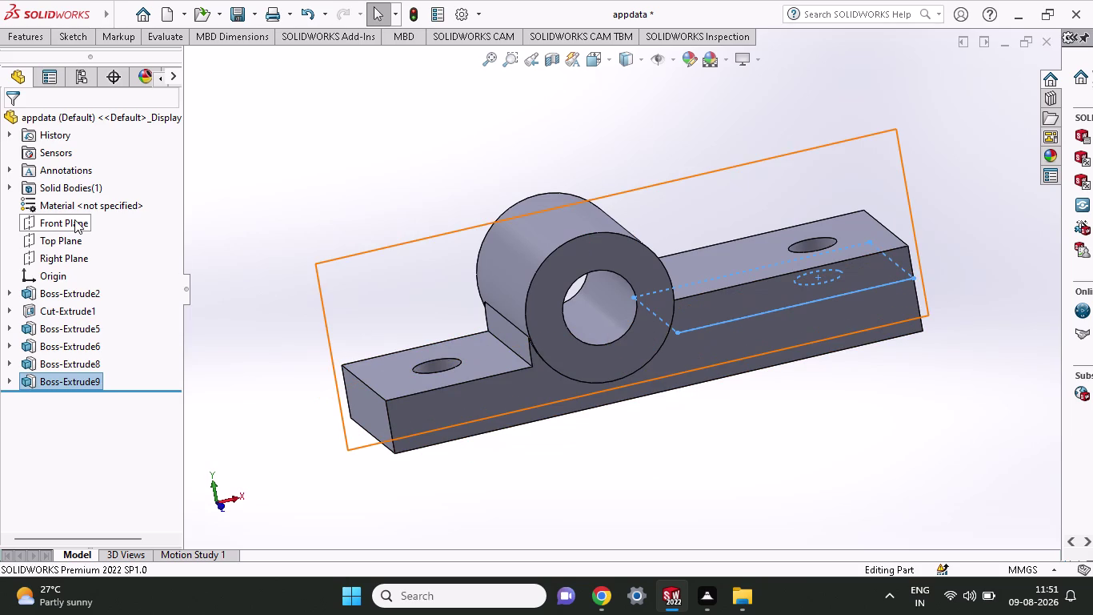
Start a new sketch on the Front Plane for the support web.
click(74, 219)
click(82, 197)
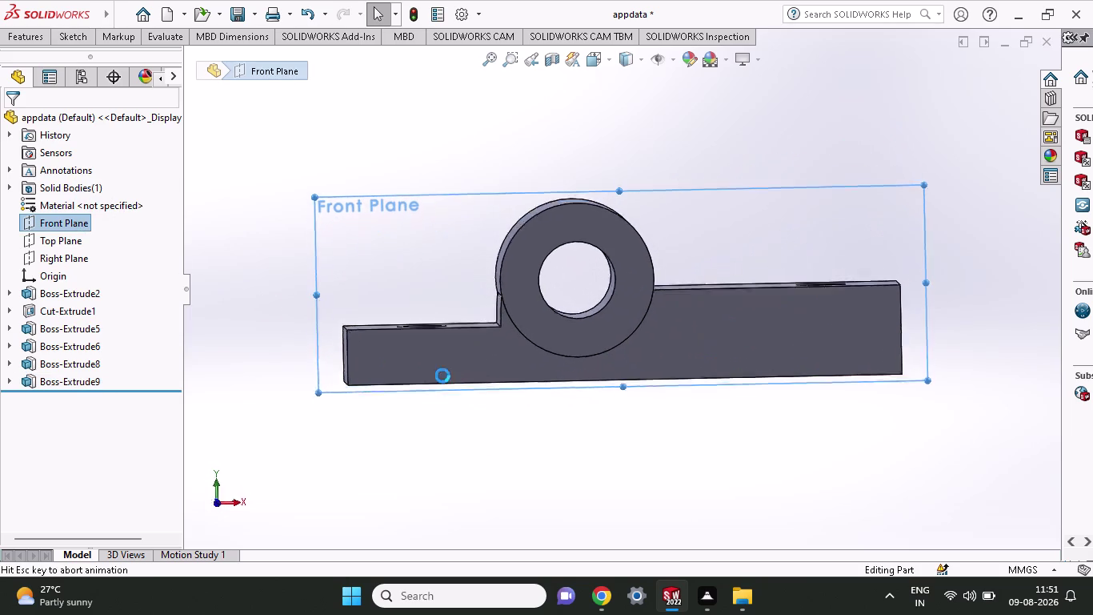
click(56, 36)
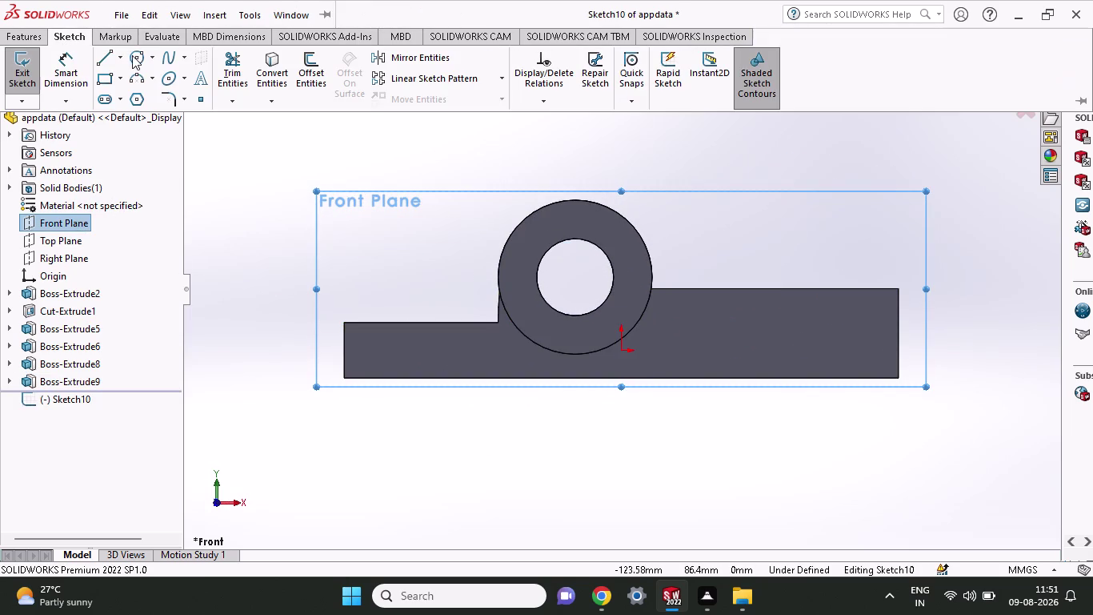
click(104, 55)
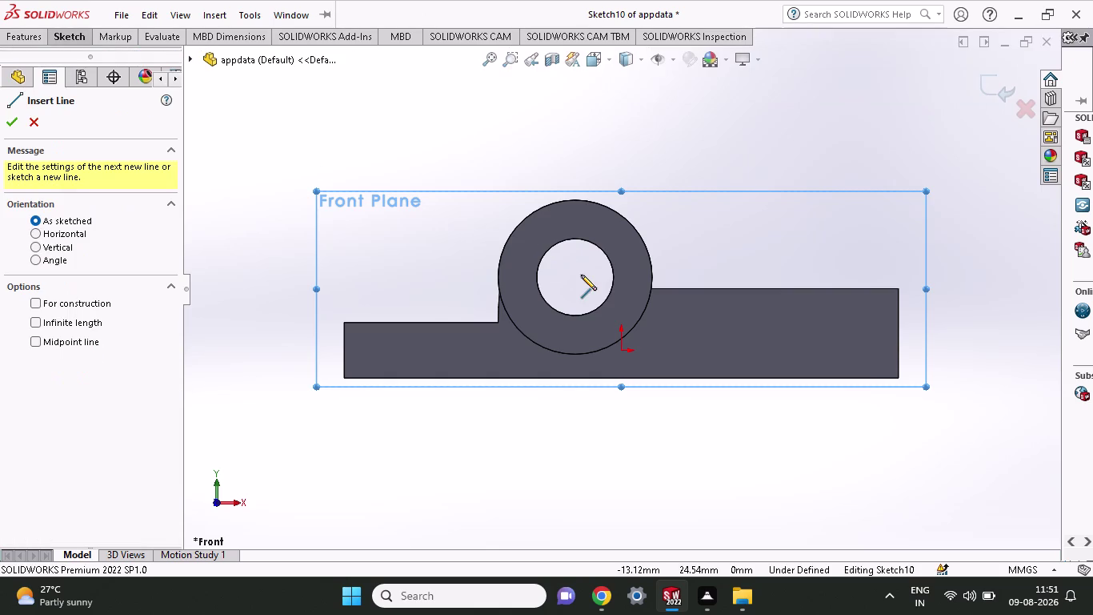
Draw vertical, horizontal and vertical lines rising from the housing circle's left and right edges.
click(515, 228)
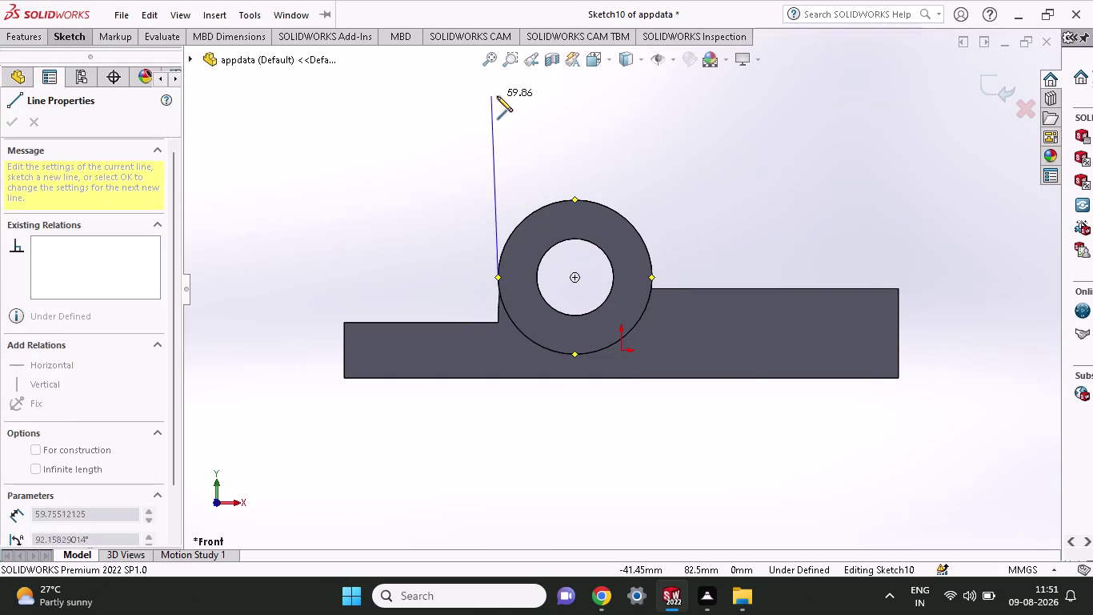
click(498, 91)
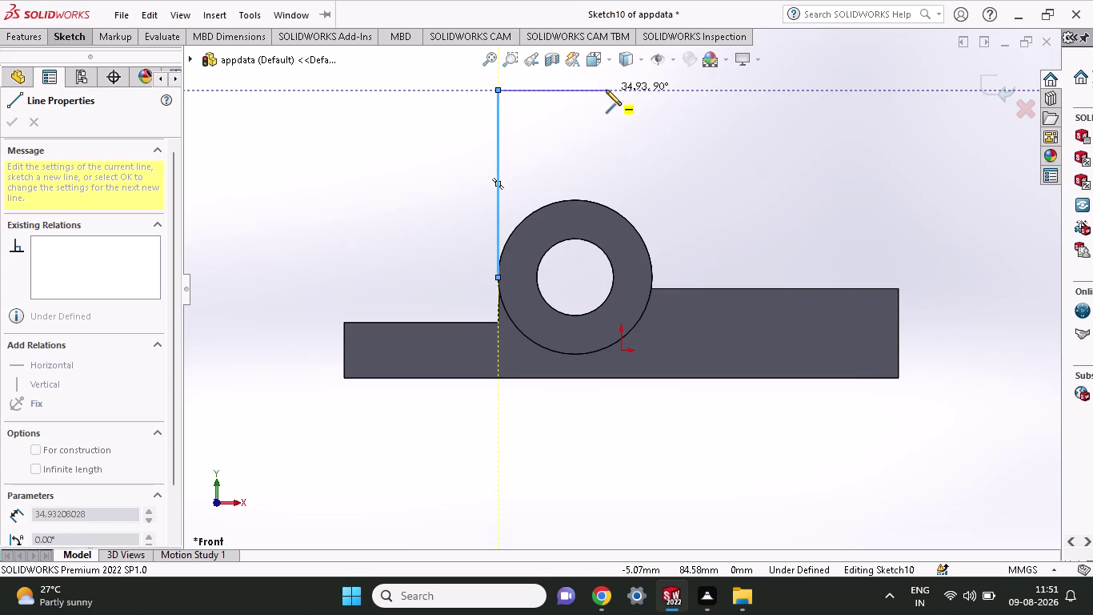
click(656, 90)
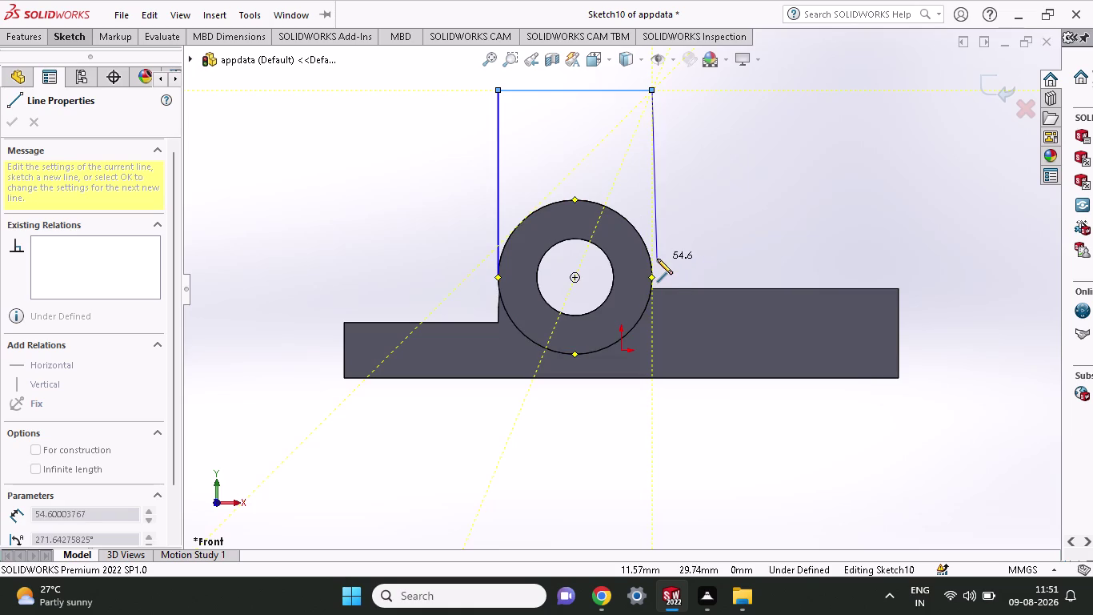
click(649, 260)
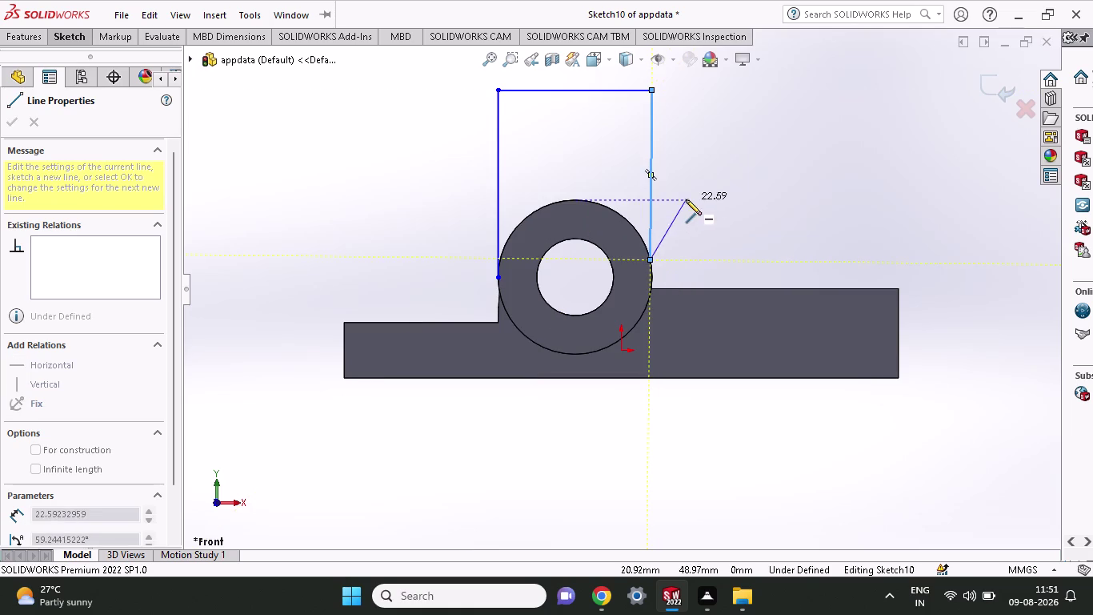
click(63, 47)
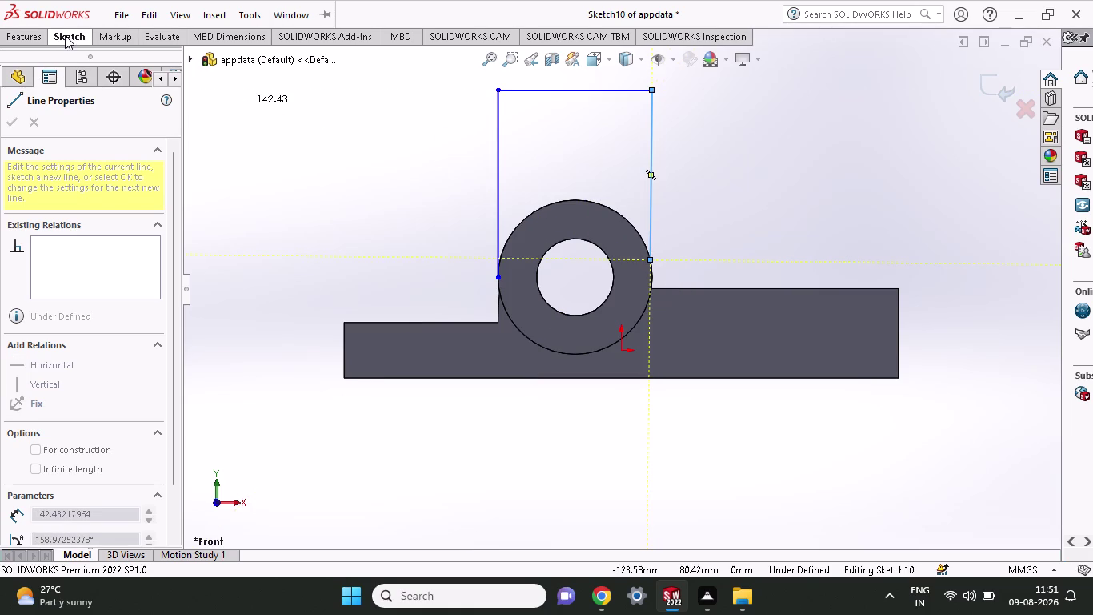
click(65, 35)
click(70, 58)
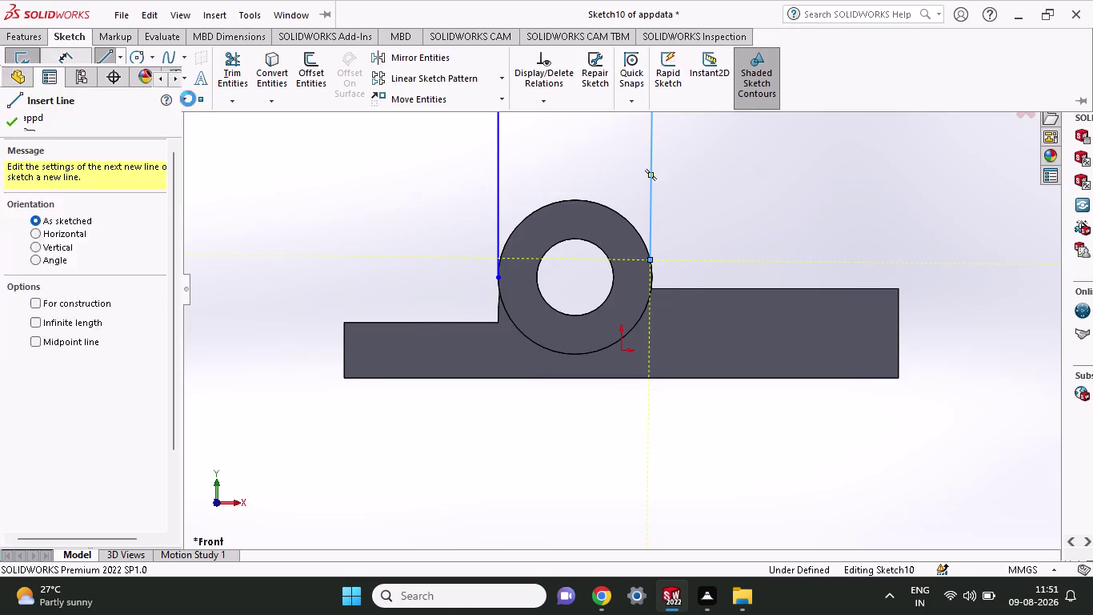
click(497, 273)
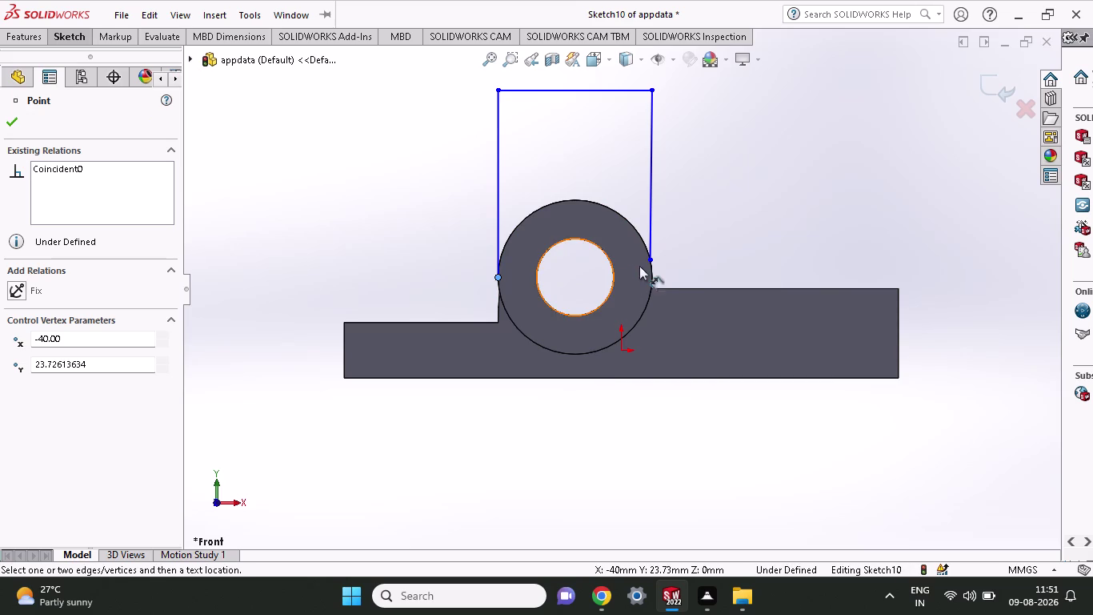
Dimension the spacing between the outline's two lower endpoints as 30 mm.
click(654, 257)
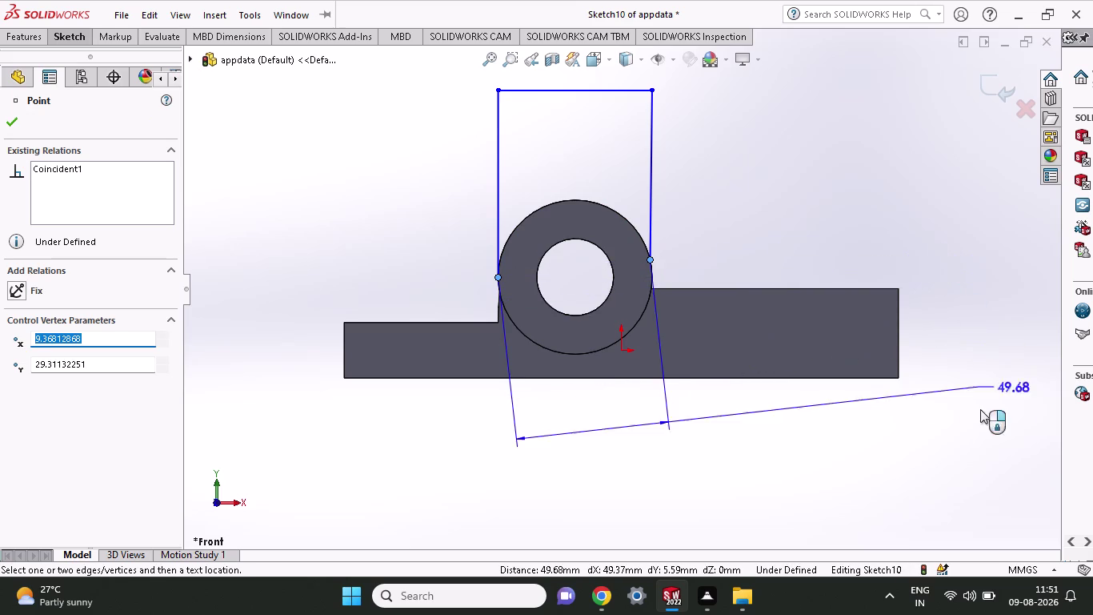
click(945, 231)
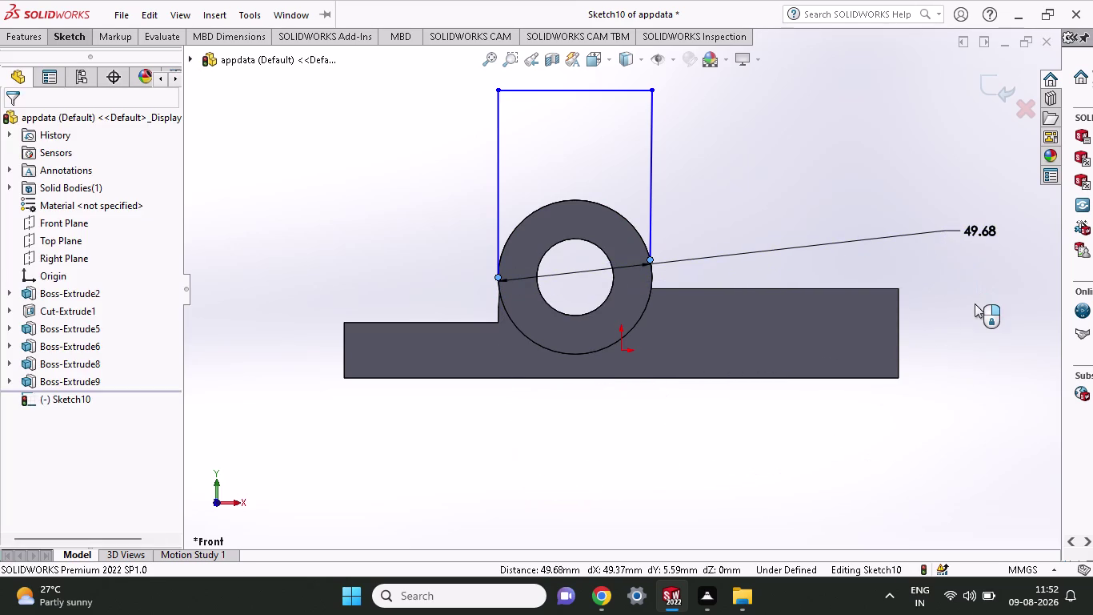
text(30)
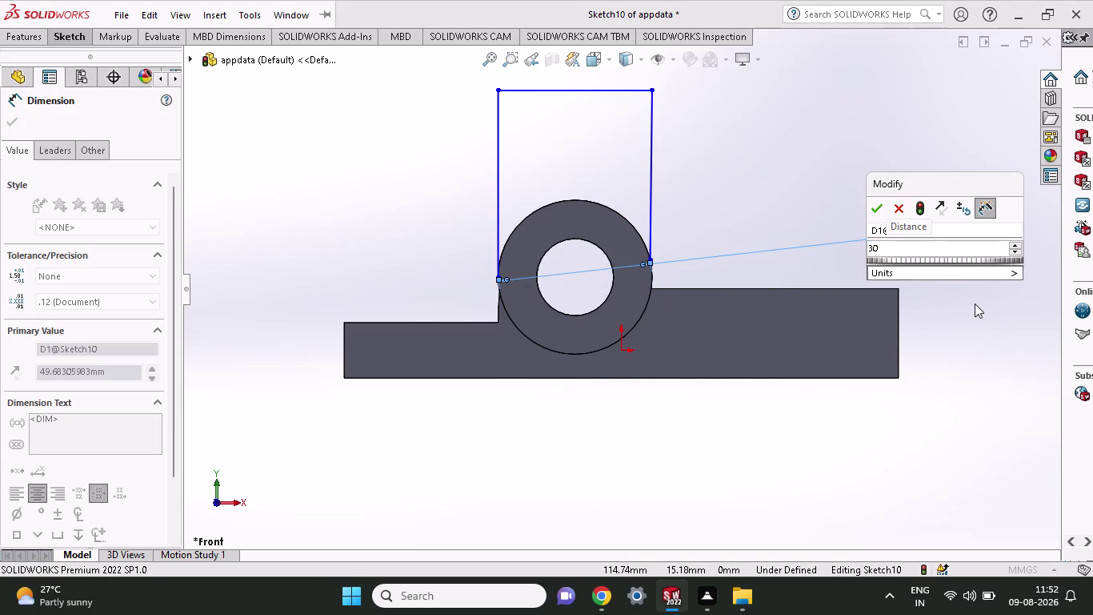
click(874, 207)
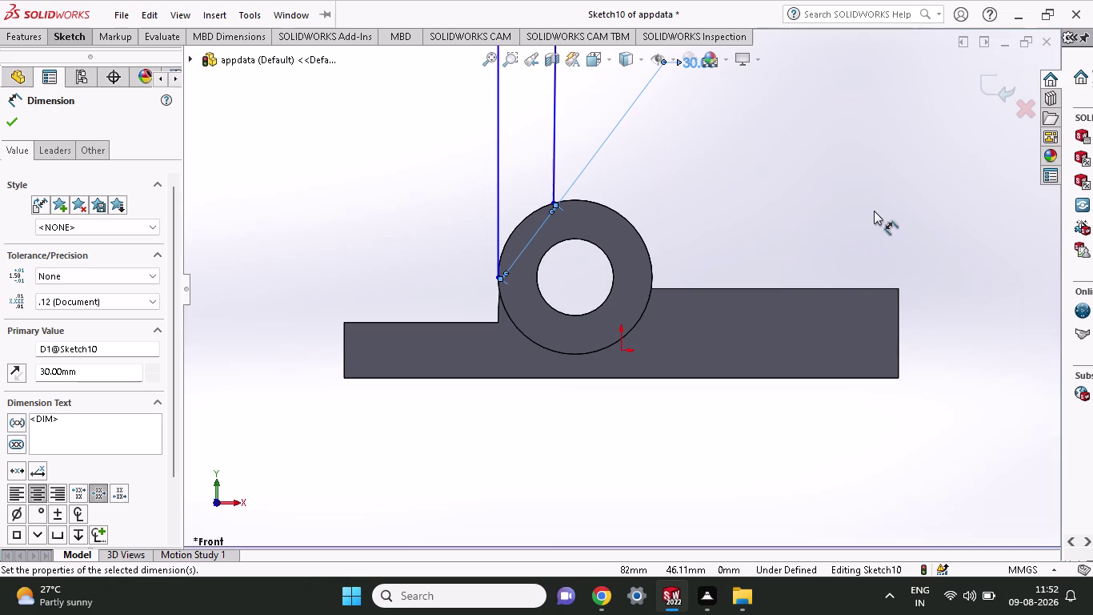
scroll(up, 3)
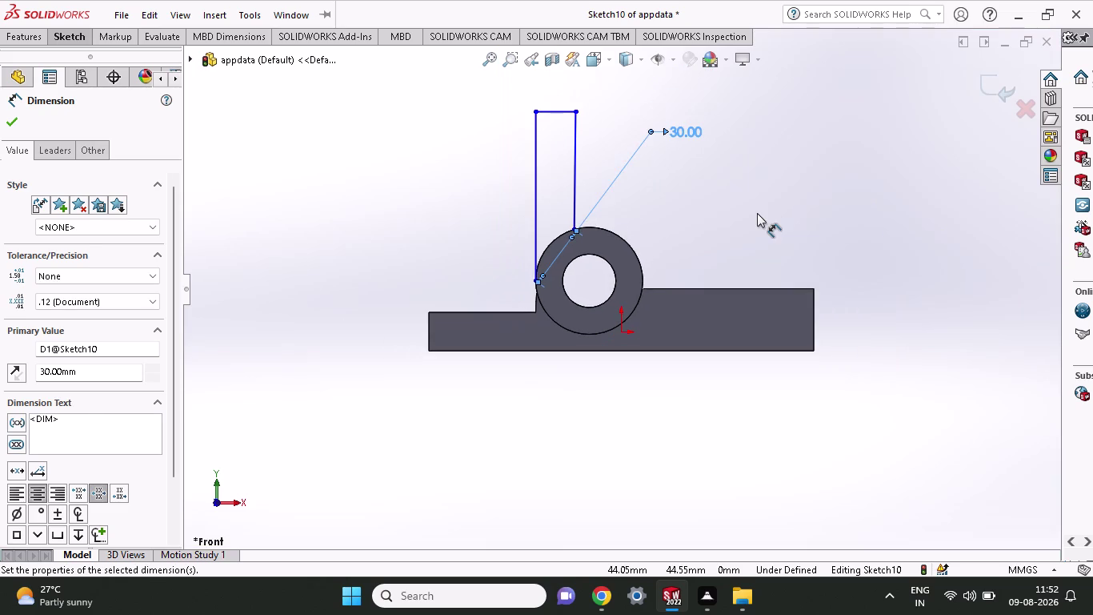
Undo the 30 mm dimension and the right-side line.
key(ctrl+z)
key(ctrl+z)
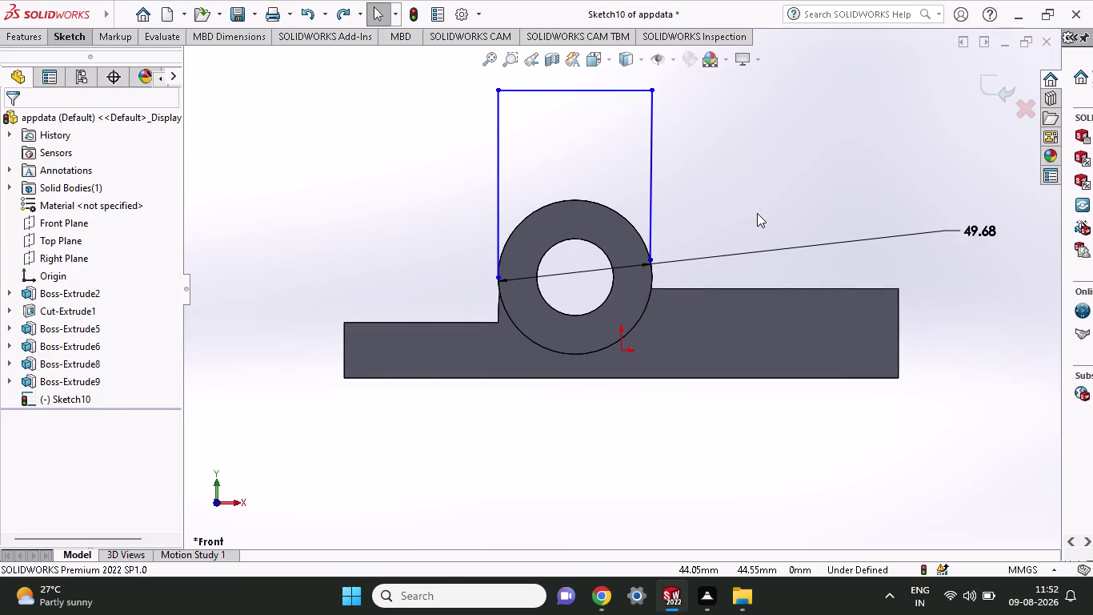
key(ctrl+z)
Undo the remaining top and left lines of the earlier outline.
key(ctrl+z)
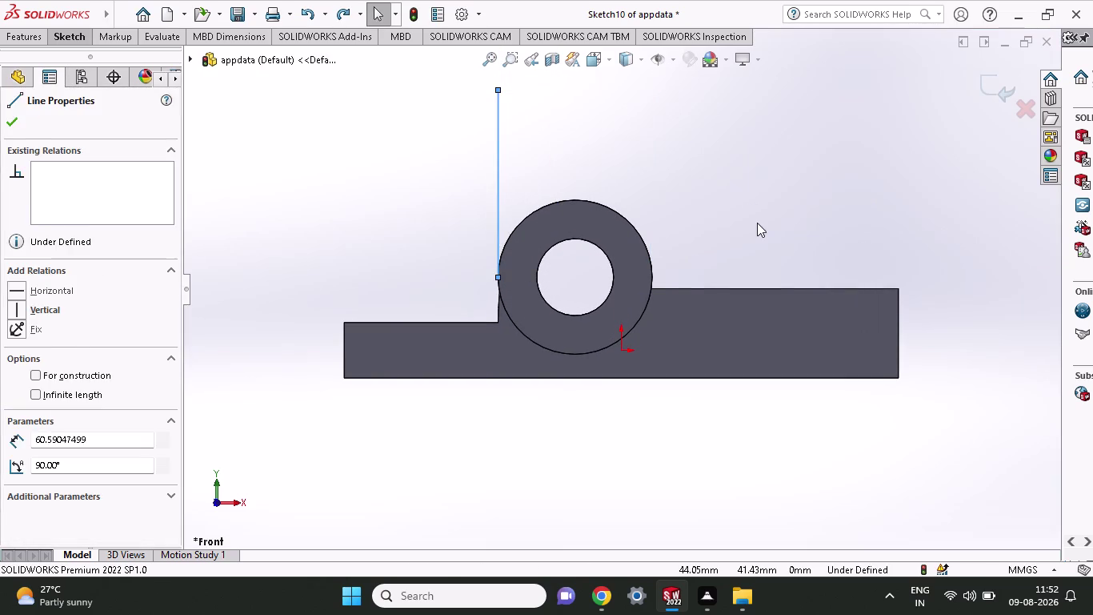
key(ctrl+z)
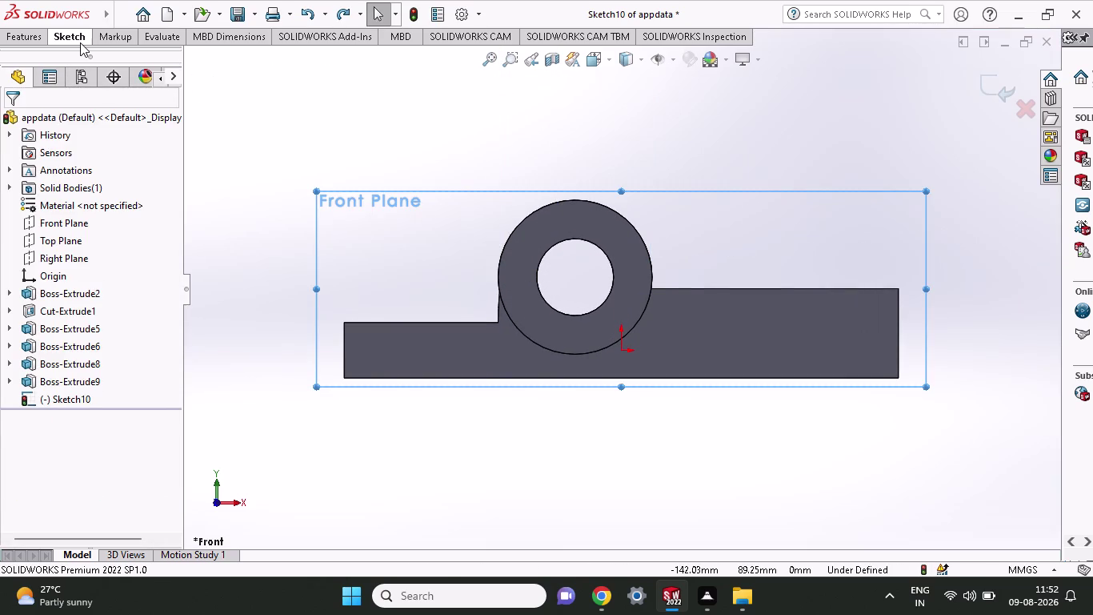
click(80, 42)
click(105, 56)
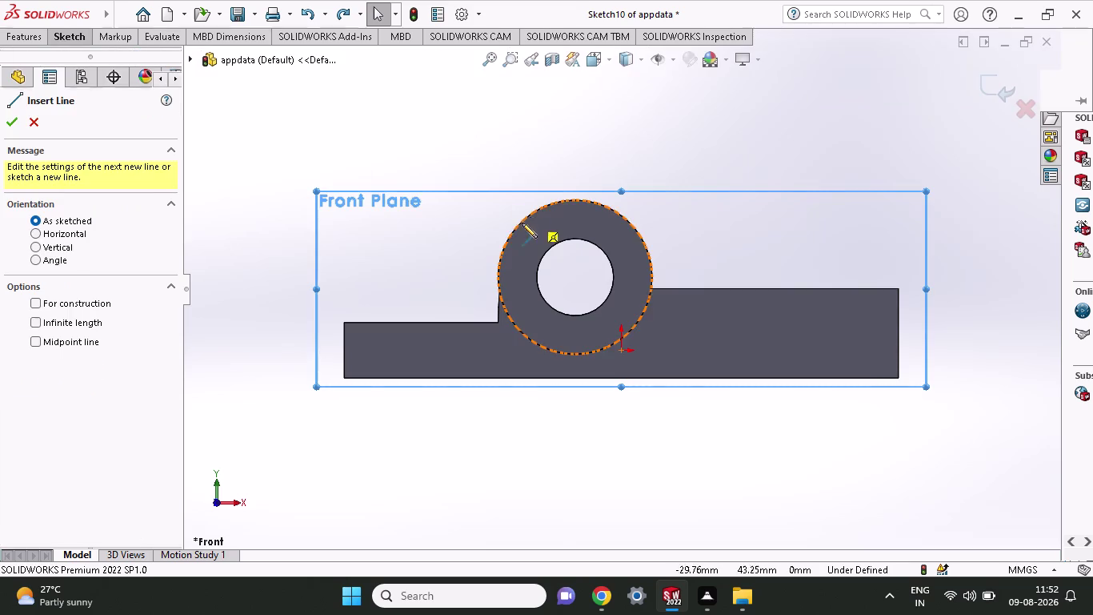
Draw a closed web outline up from the housing's left edge, across, and down to the bore centre.
click(502, 254)
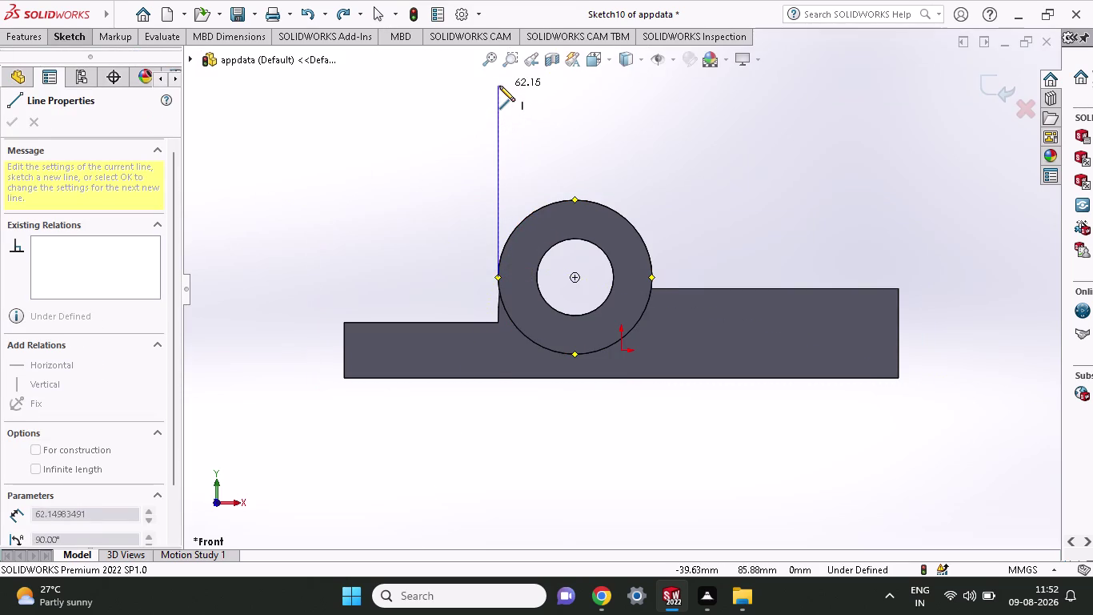
click(499, 85)
click(573, 90)
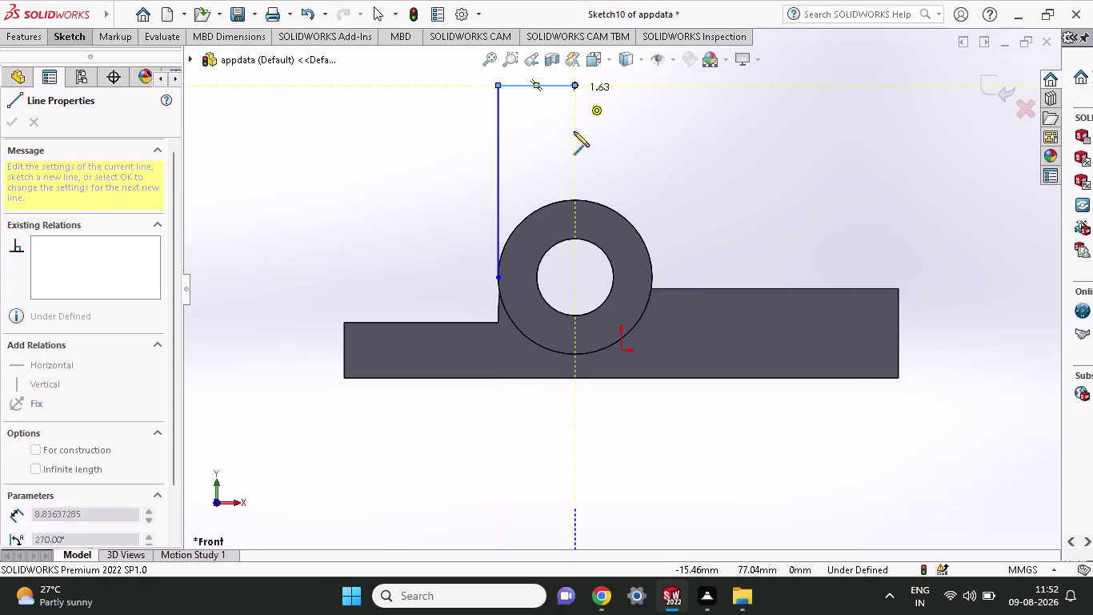
click(576, 278)
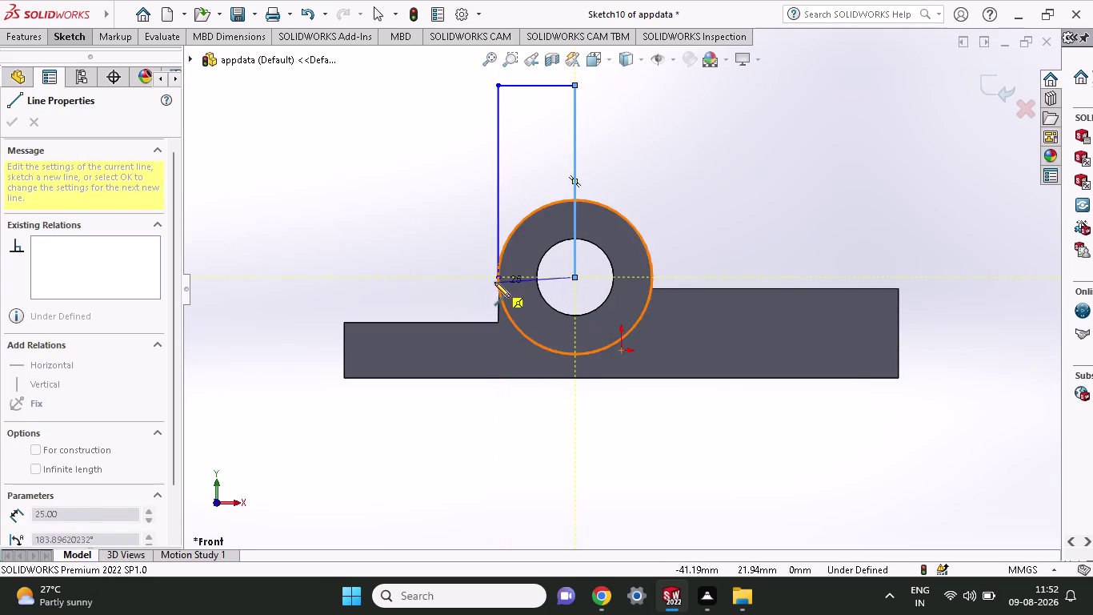
click(499, 278)
right_click(797, 209)
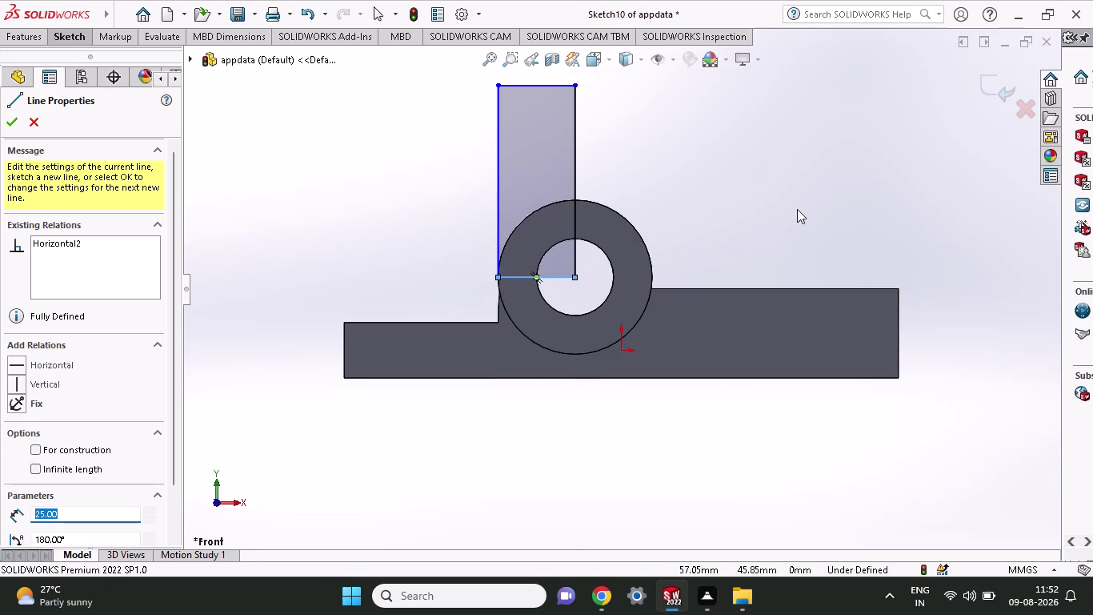
click(802, 217)
click(55, 39)
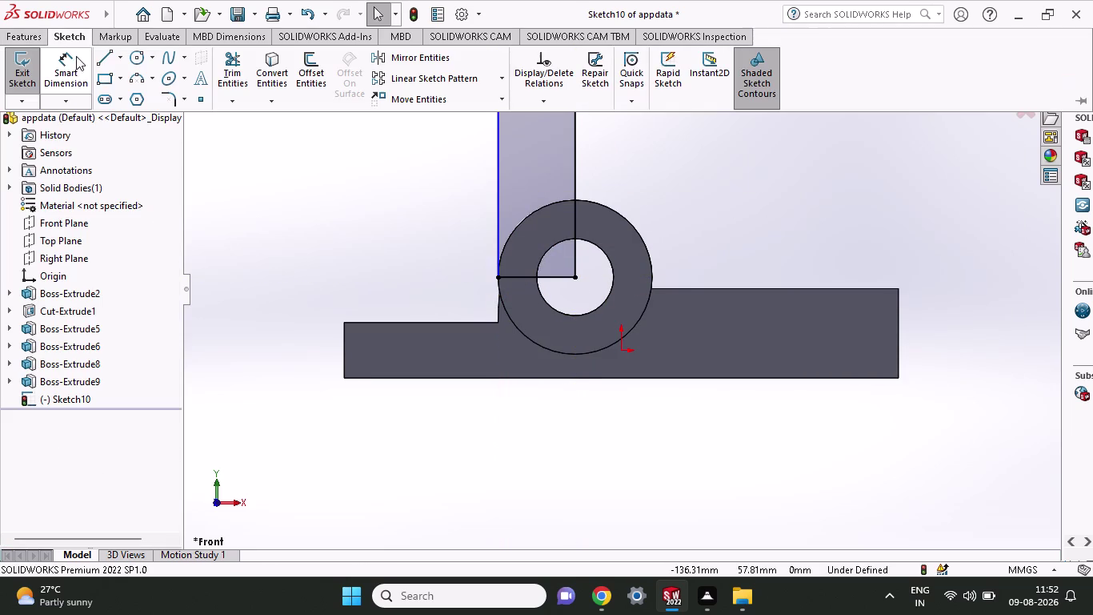
Add a 25 mm corner-to-centre width dimension, decline the driven prompt, and undo it.
click(74, 60)
double_click(500, 278)
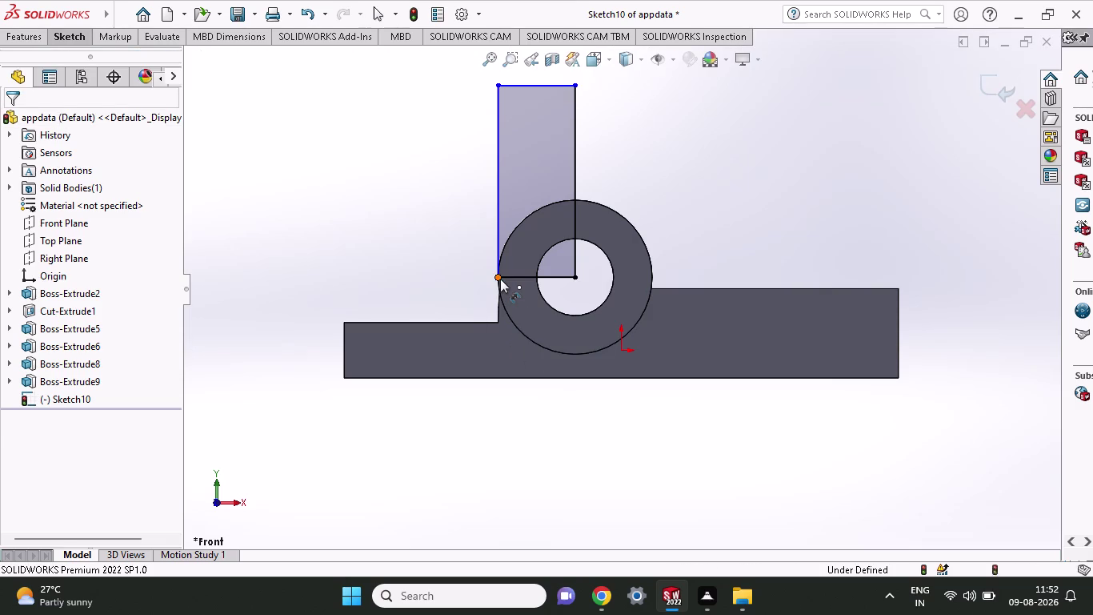
click(578, 275)
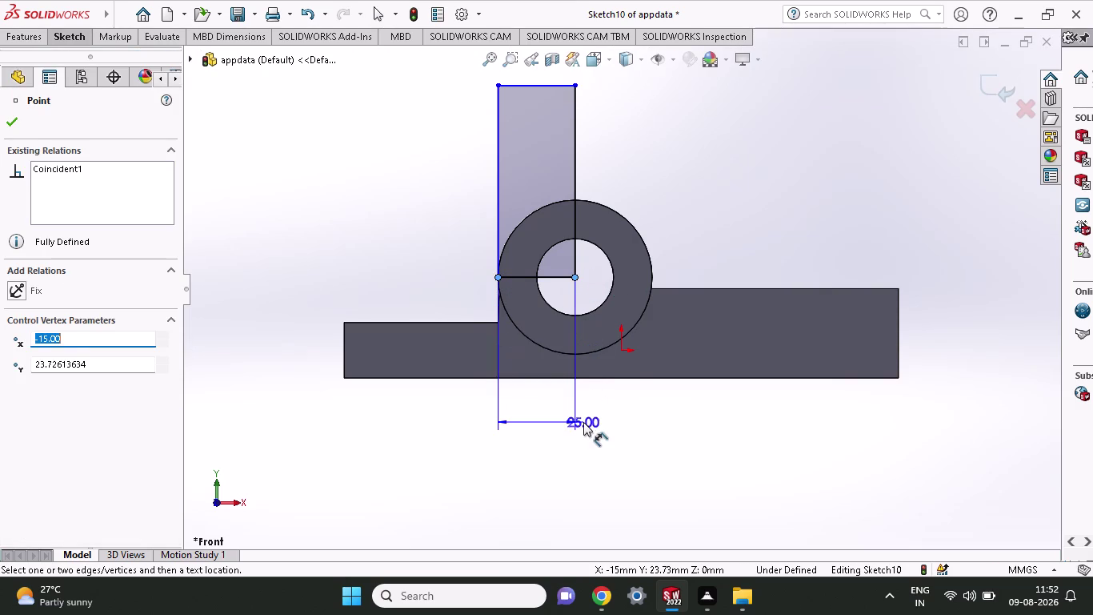
click(584, 422)
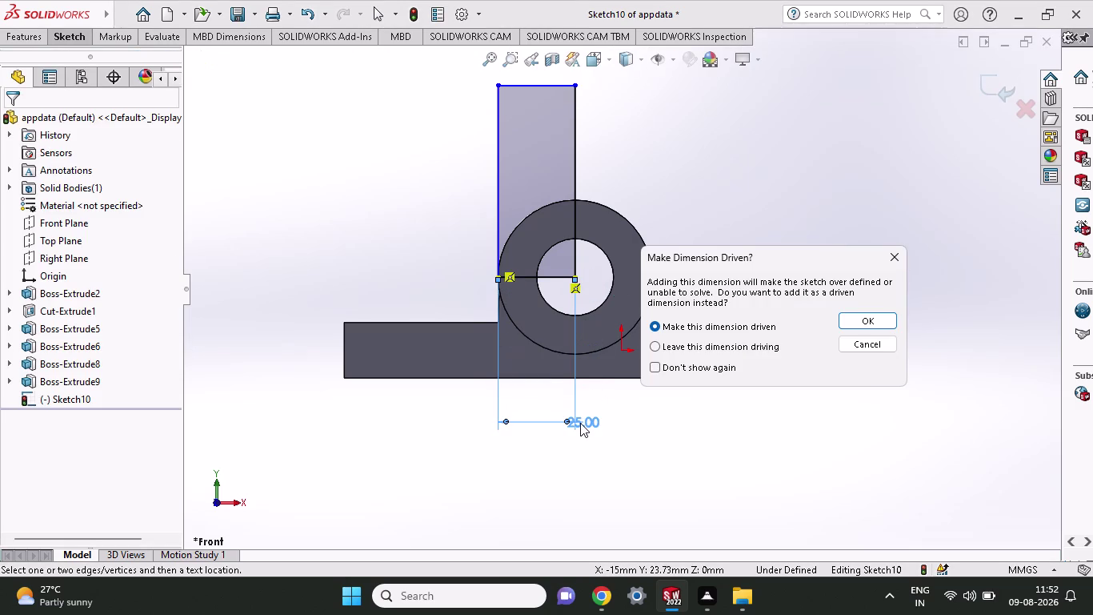
click(885, 260)
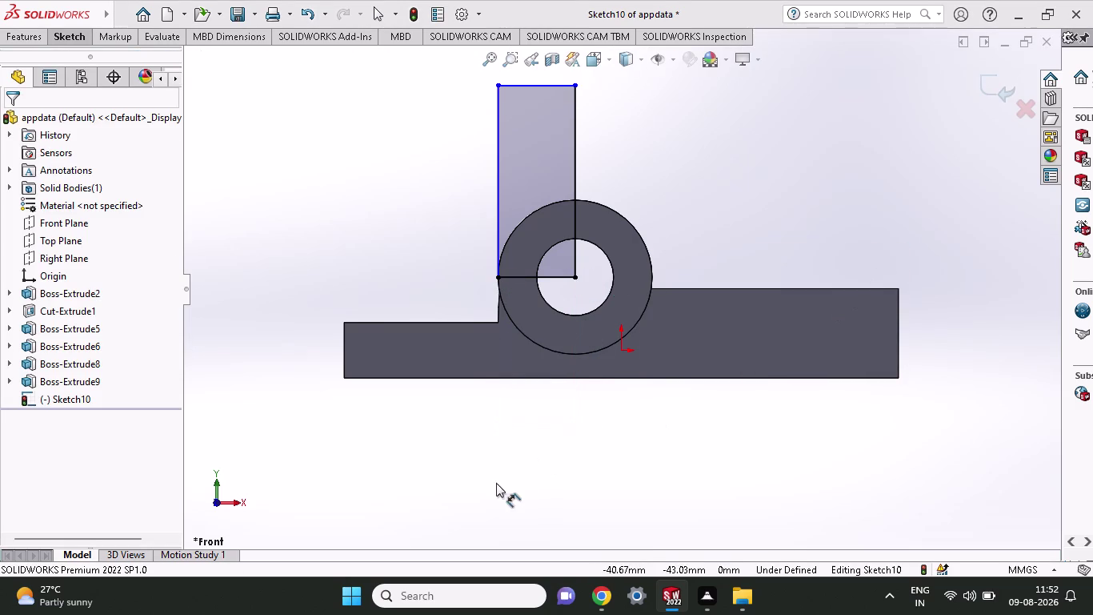
key(ctrl+z)
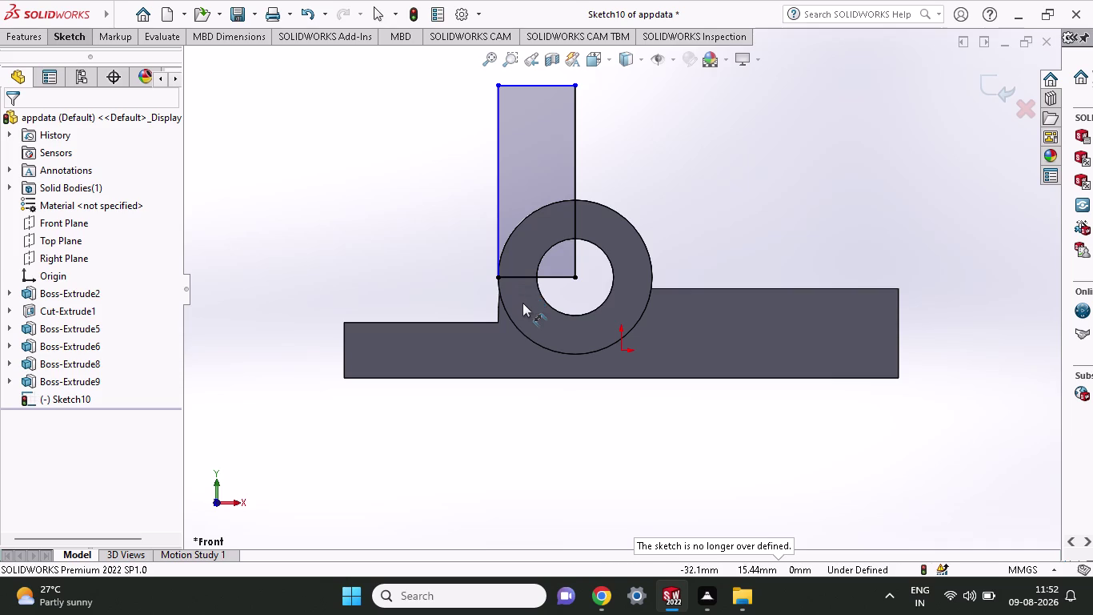
key(ctrl+z)
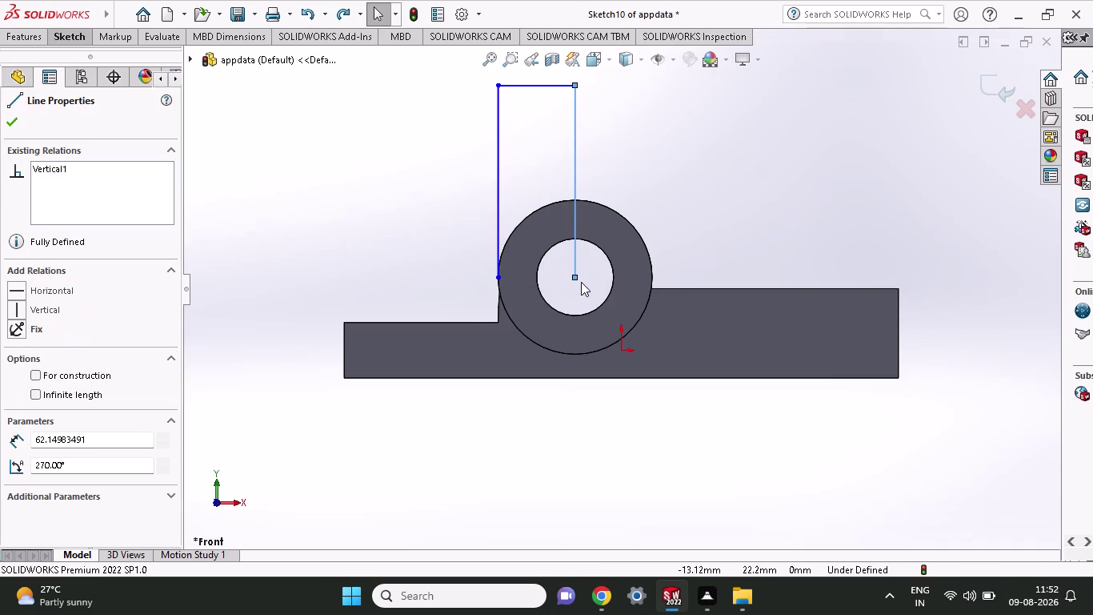
Retry the 25 mm width dimension, dismiss the driven prompt, and undo the web outline lines.
click(73, 39)
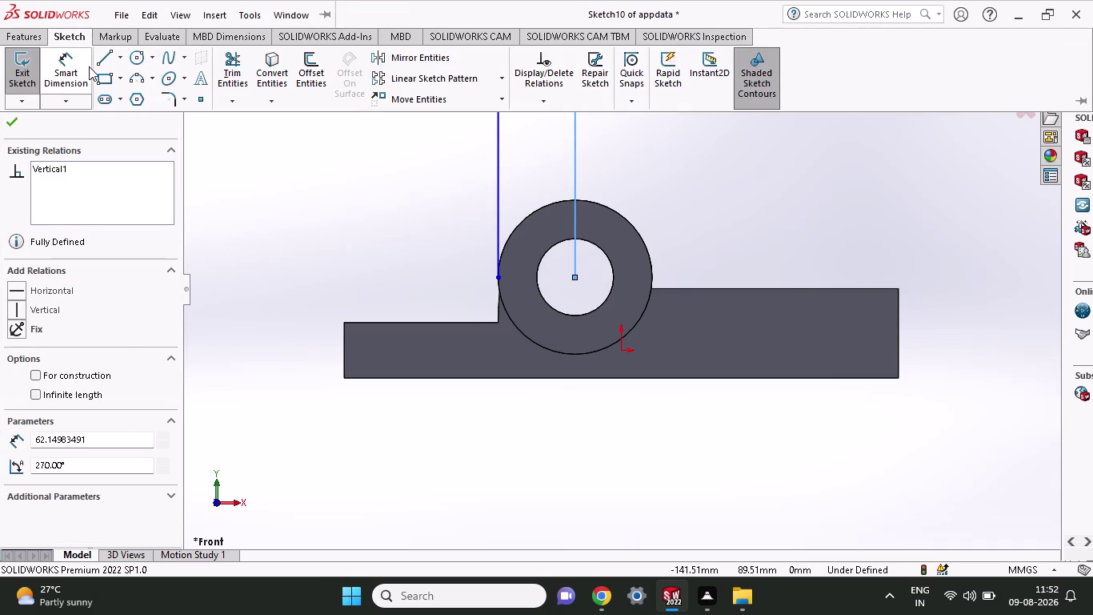
click(89, 66)
click(497, 279)
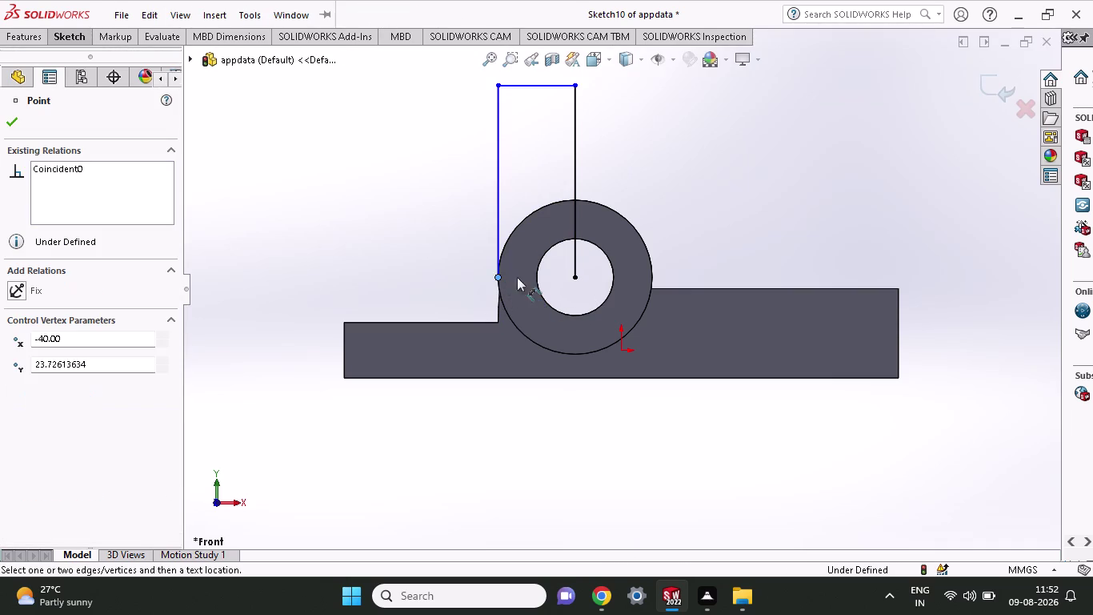
click(576, 277)
click(597, 438)
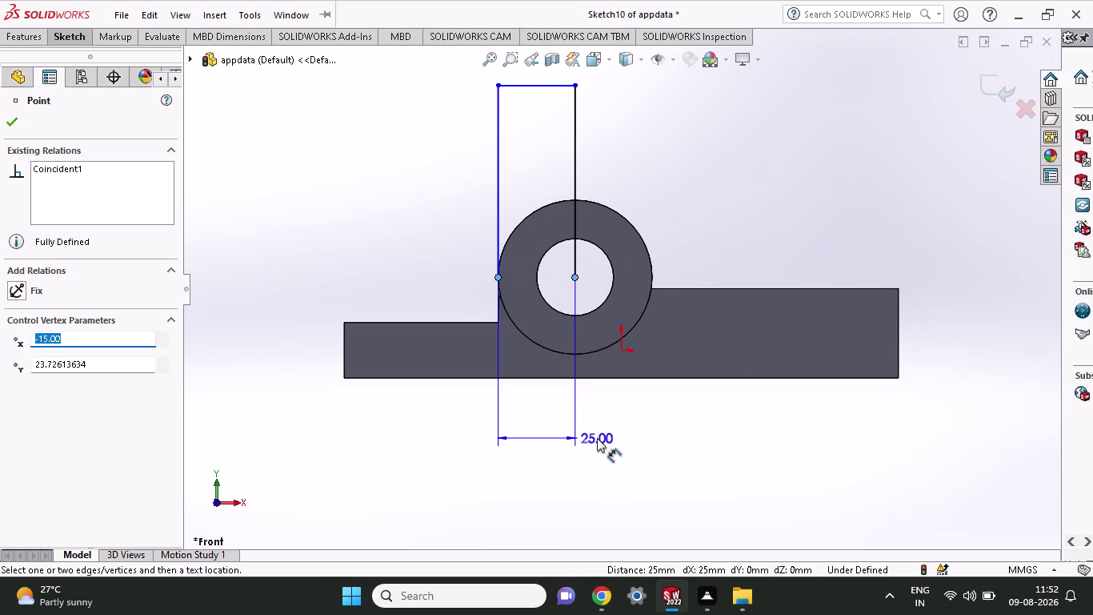
click(884, 264)
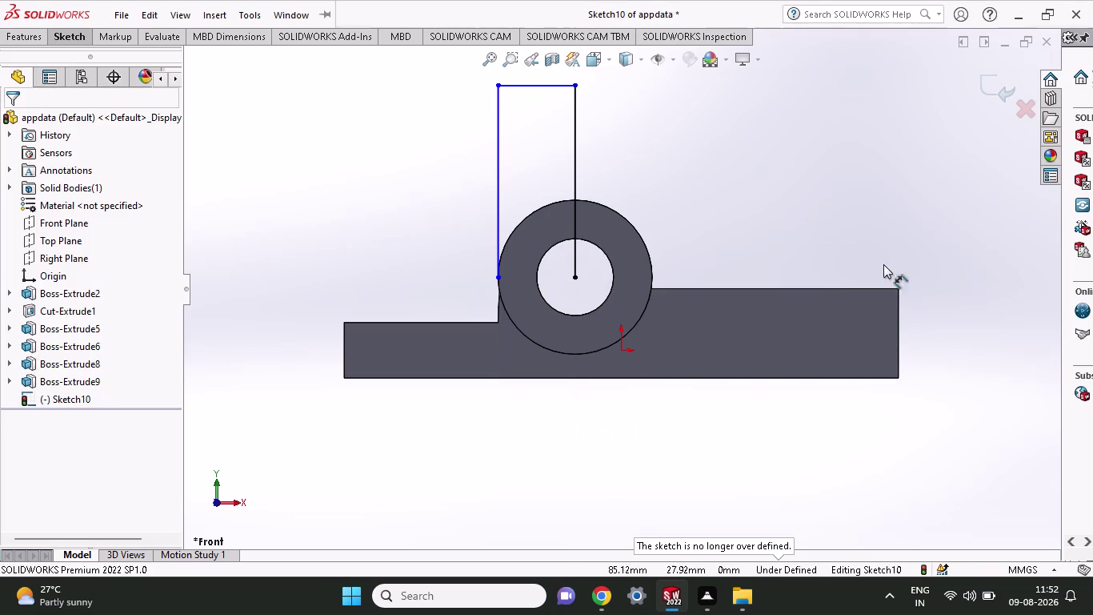
key(ctrl+z)
key(ctrl+z)
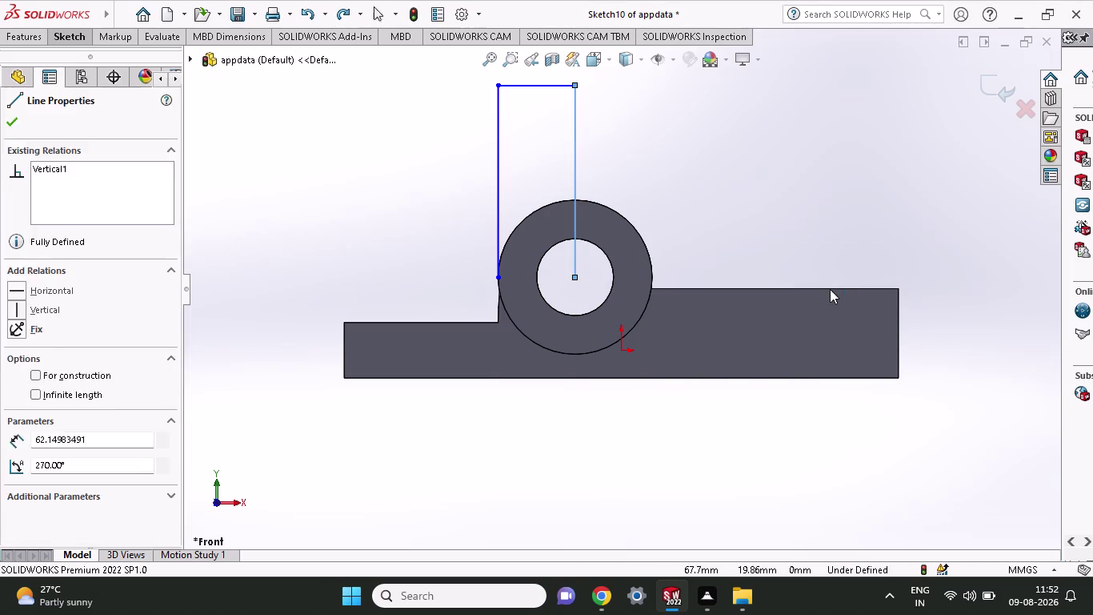
key(ctrl+z)
key(ctrl+z)
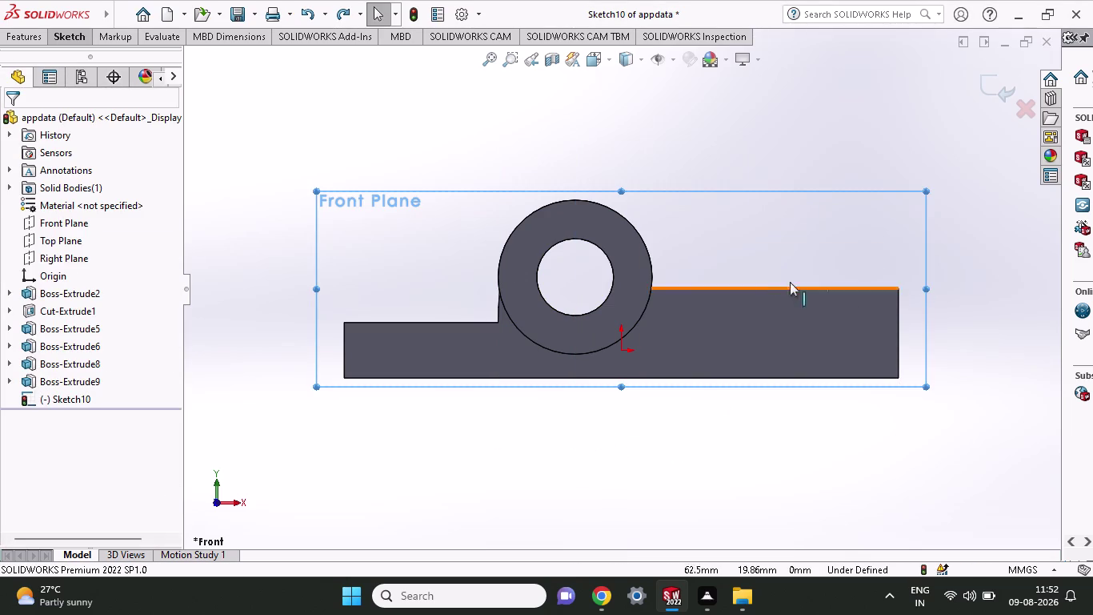
Sketch a single line in Sketch10 from the bore centre straight up above the housing.
scroll(up, 3)
scroll(down, 3)
scroll(up, 3)
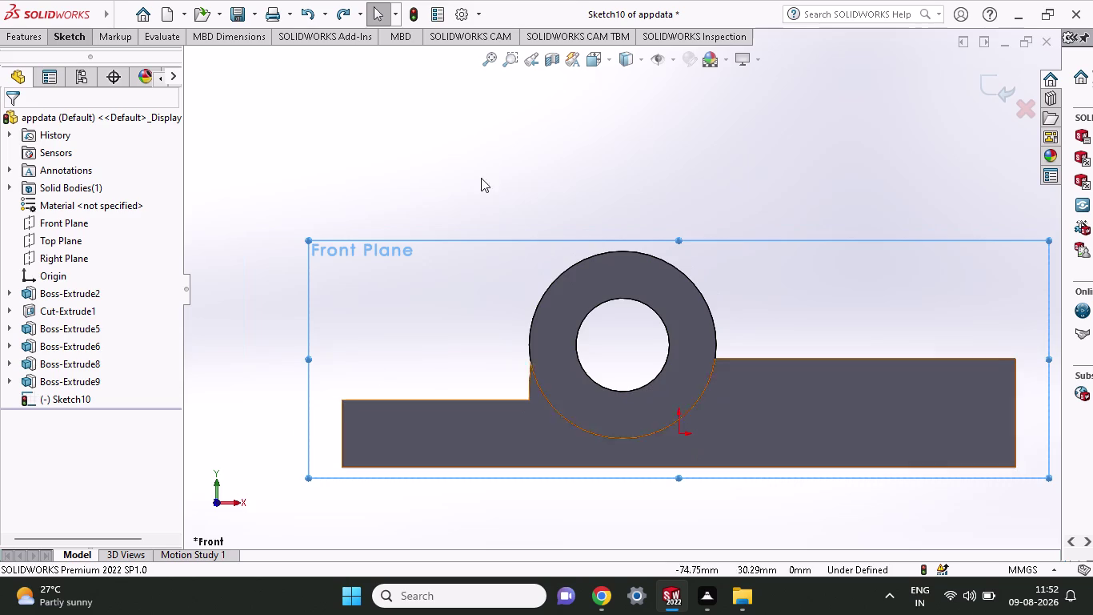
click(78, 32)
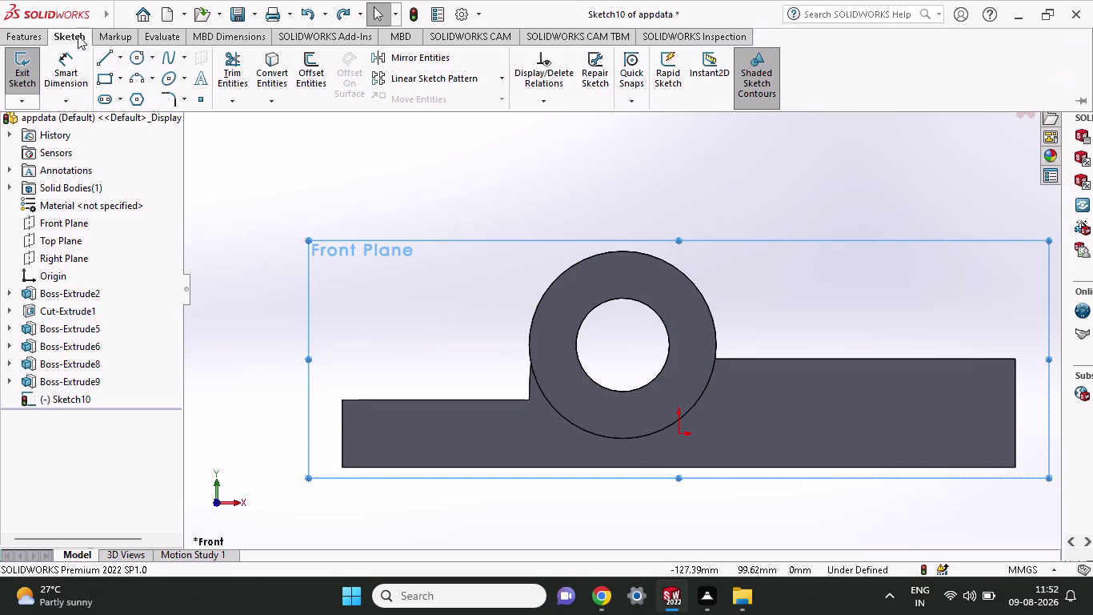
click(103, 54)
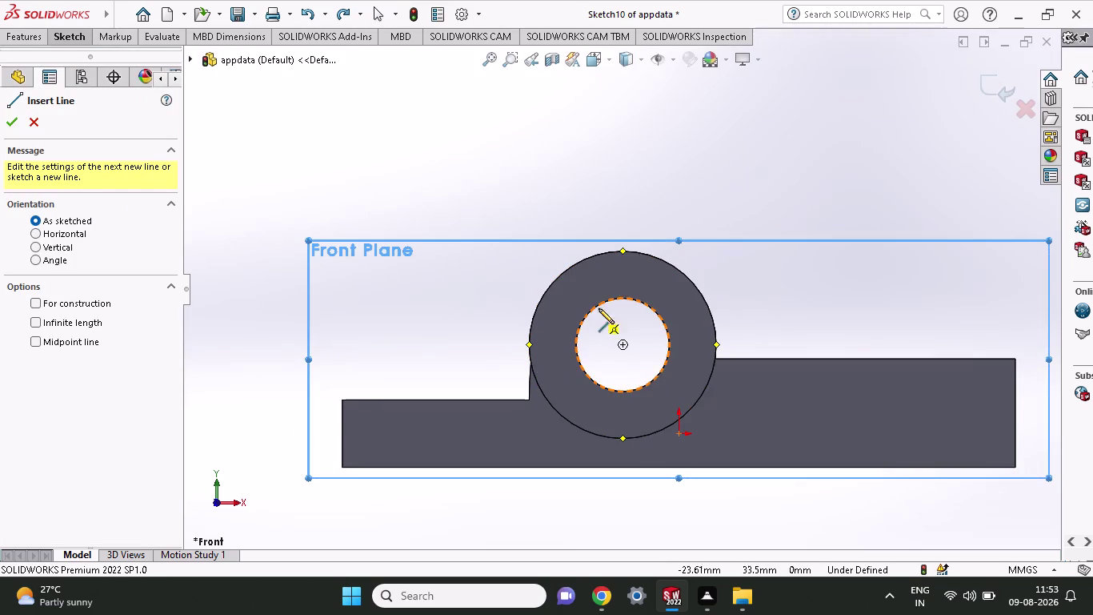
click(620, 342)
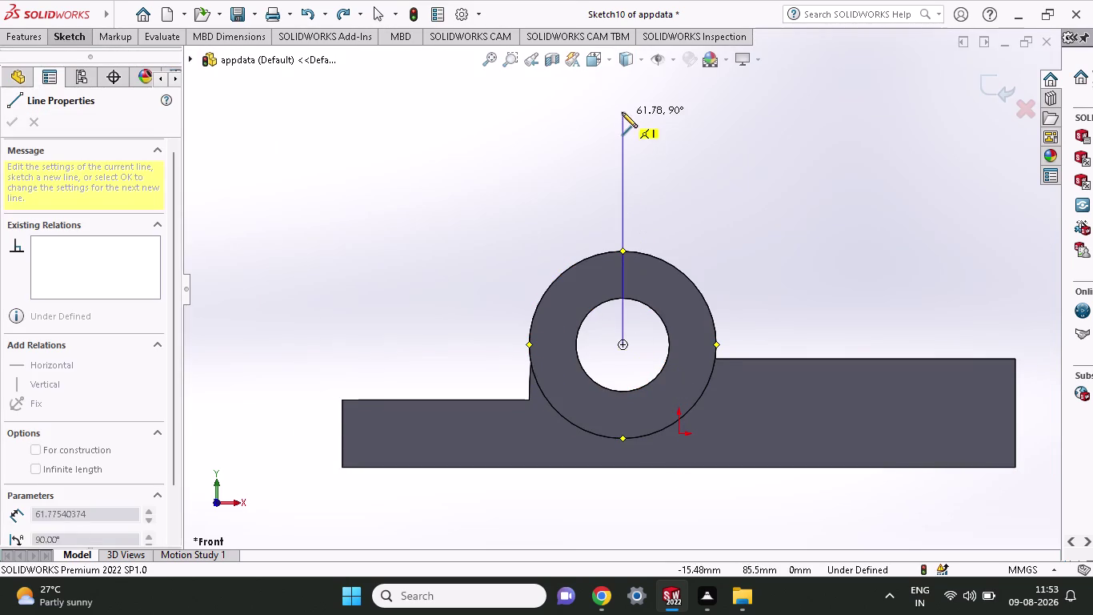
click(622, 108)
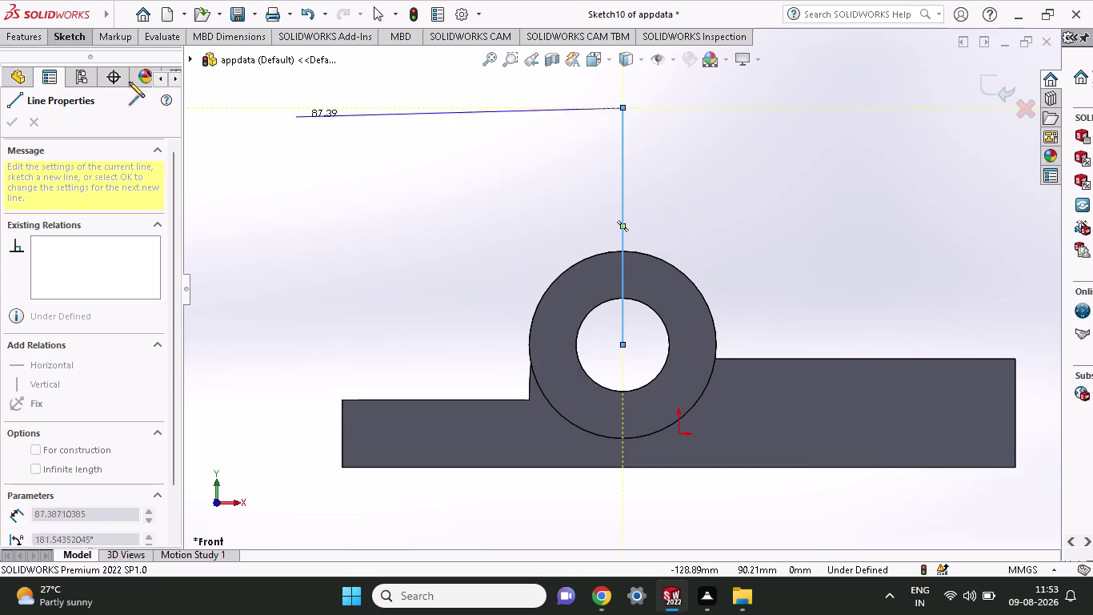
click(75, 33)
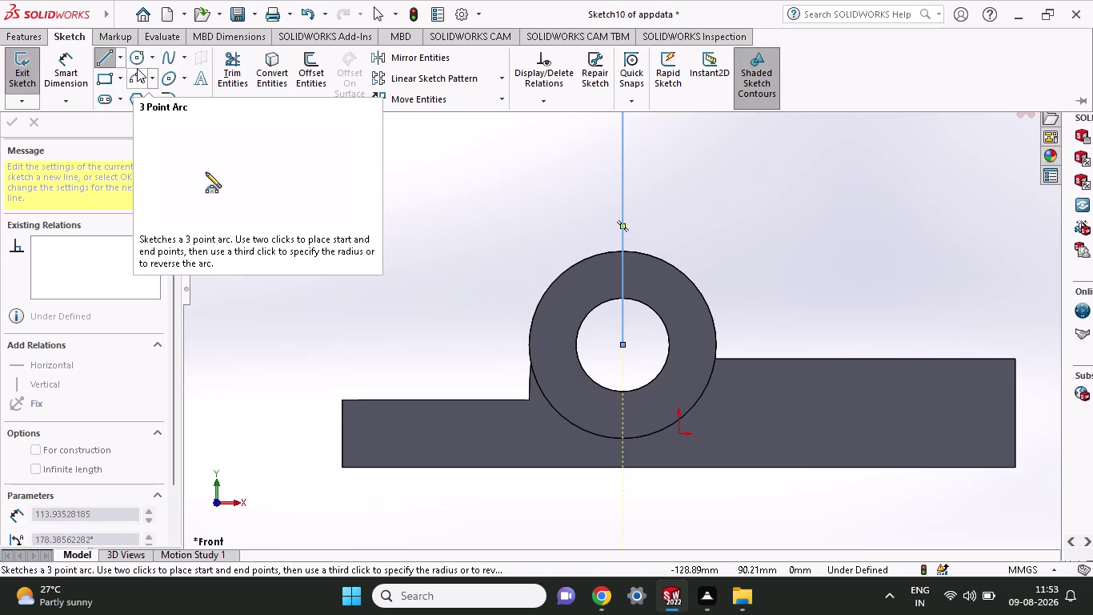
click(72, 66)
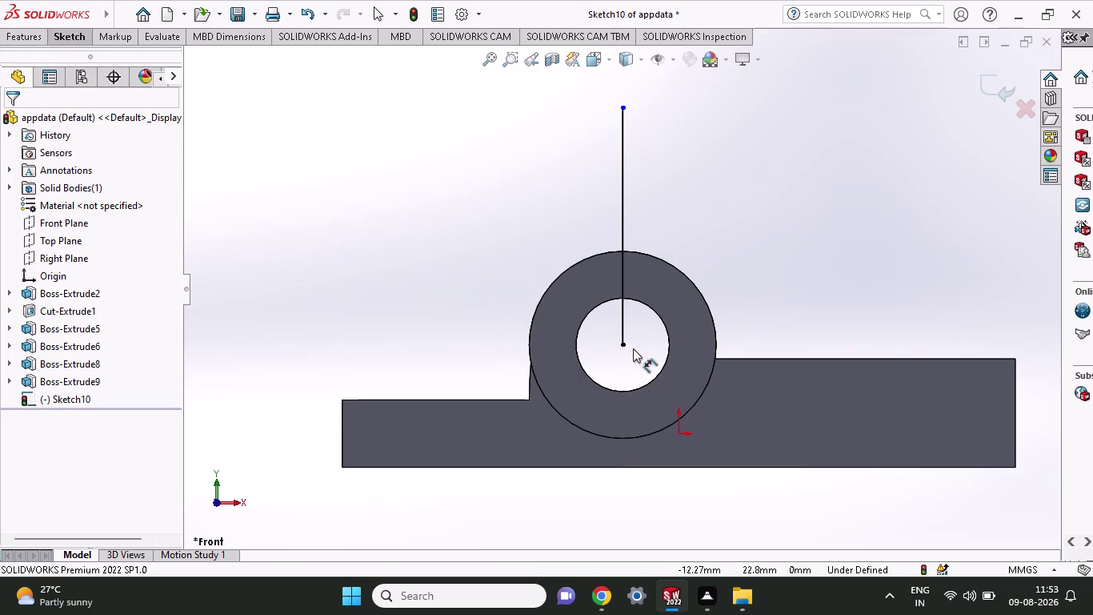
Dimension the vertical line from bore centre to top endpoint as 90 mm, fully defining Sketch10.
click(625, 347)
click(620, 103)
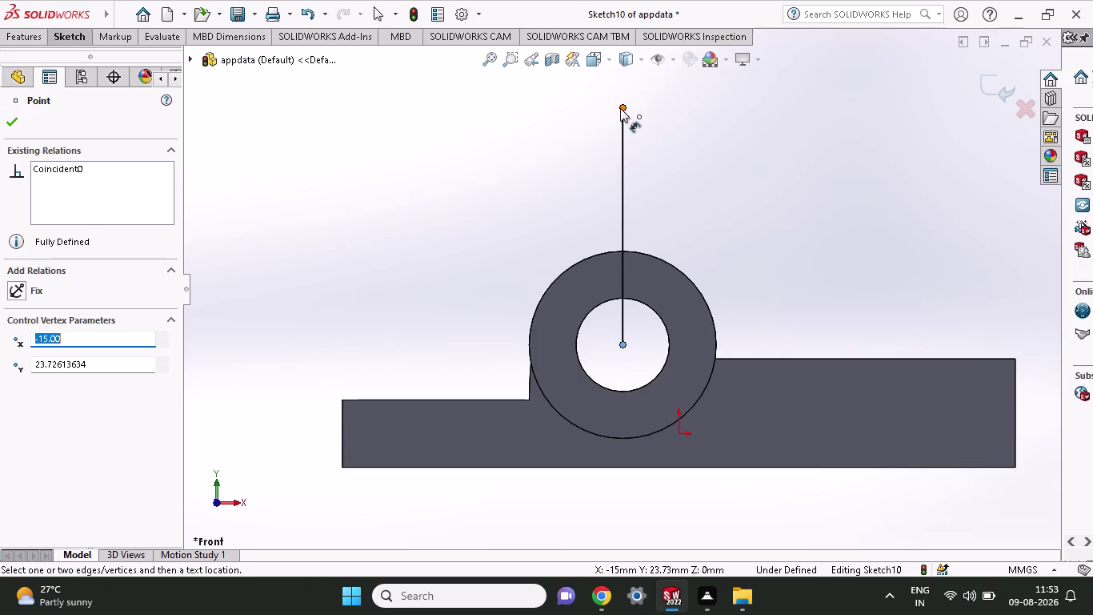
click(620, 108)
click(841, 134)
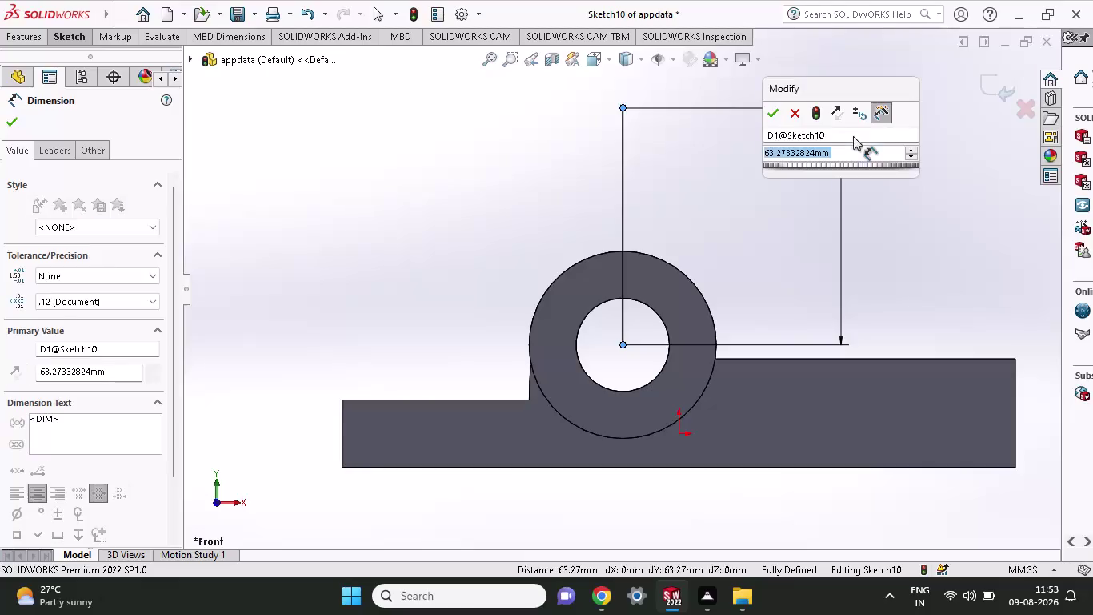
text(90)
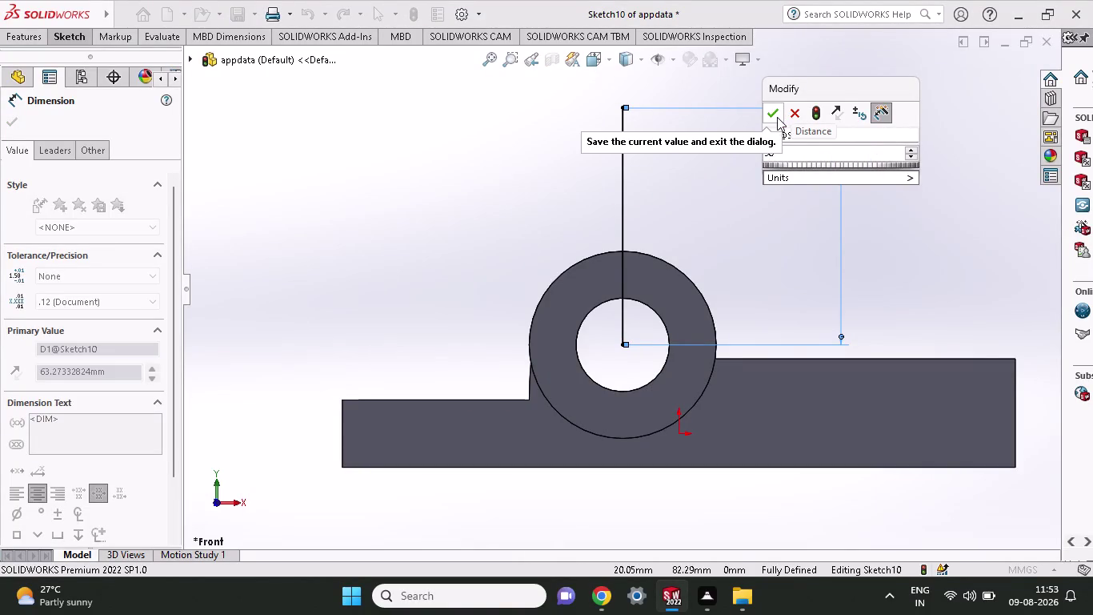
click(777, 116)
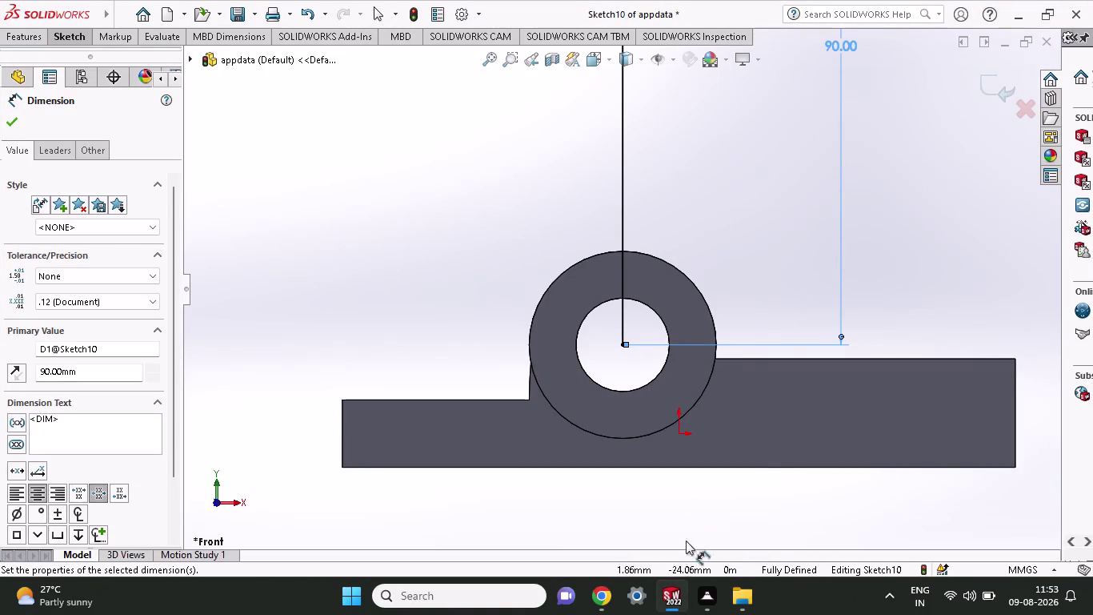